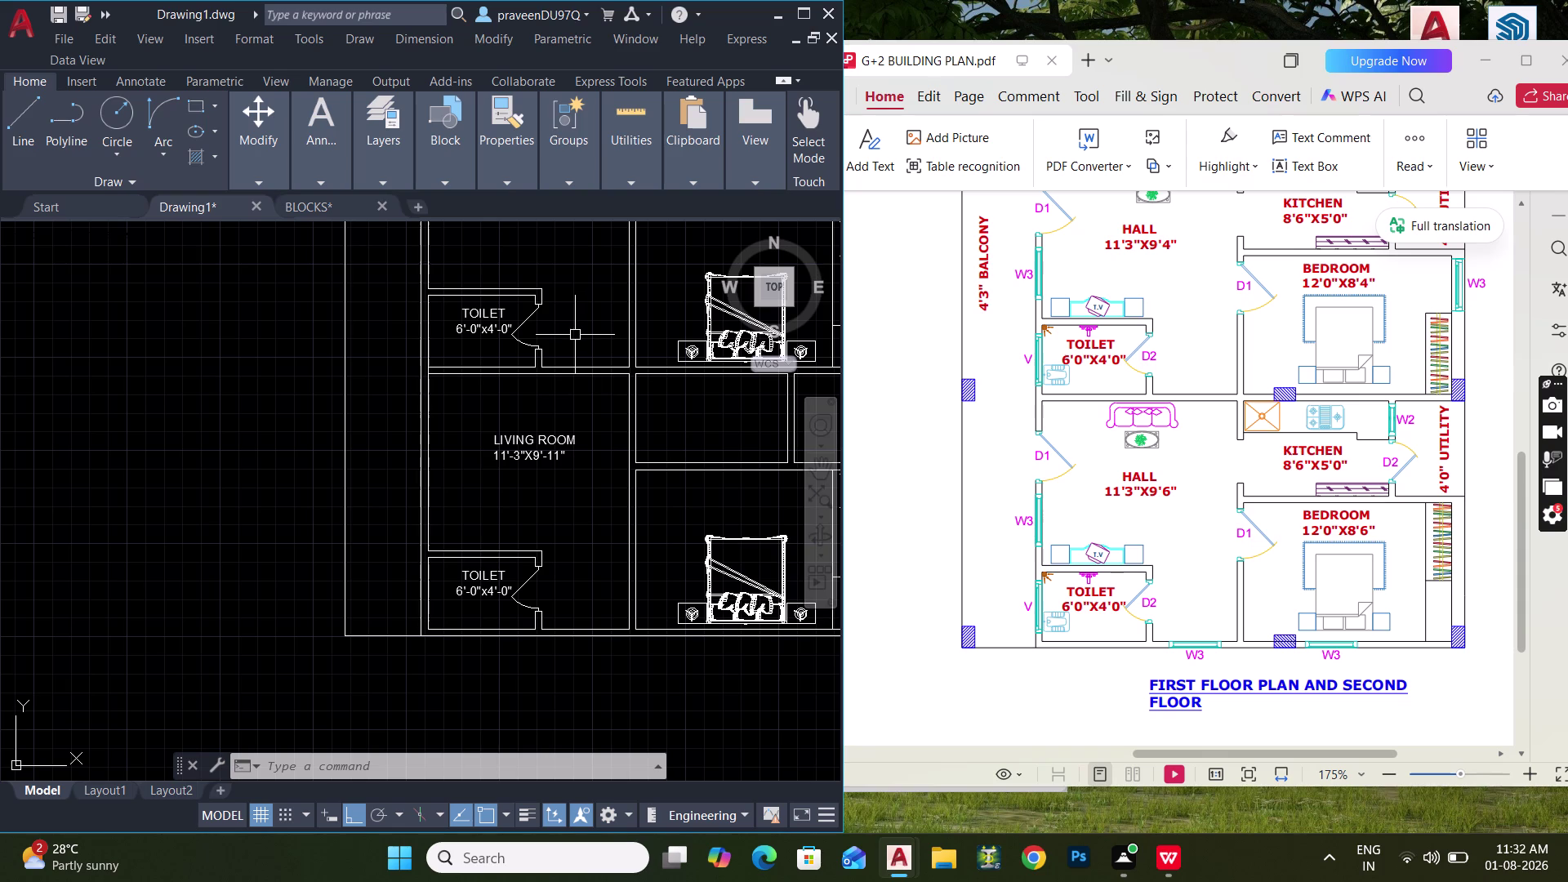
Offset the living room wall line by 6 inches.
scroll(down, 3)
middle_drag(564, 386, 459, 499)
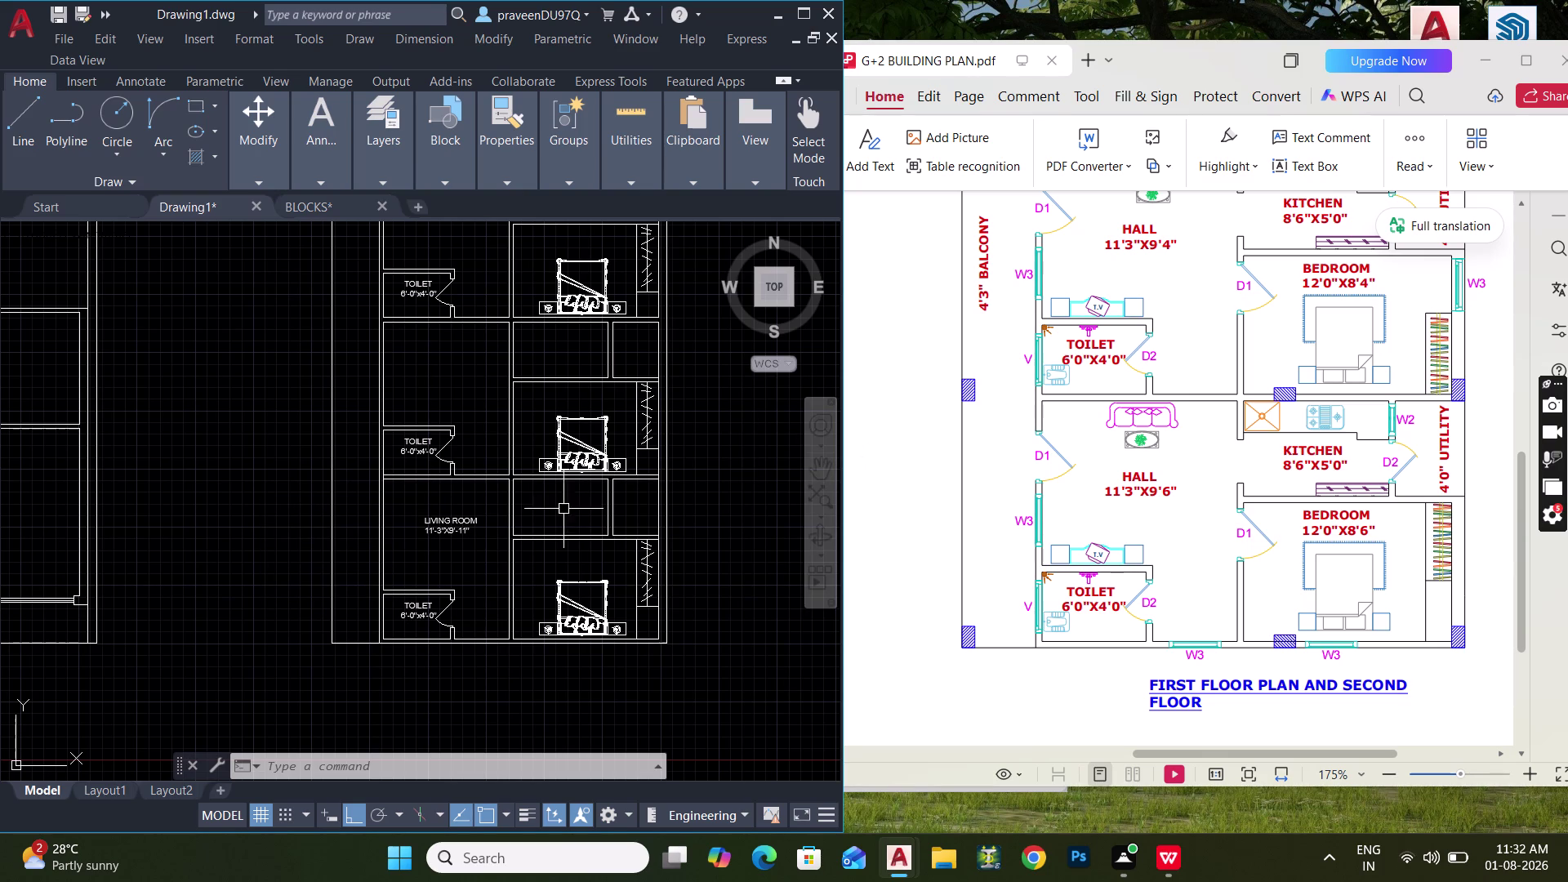
scroll(up, 3)
middle_drag(540, 563, 541, 505)
scroll(up, 3)
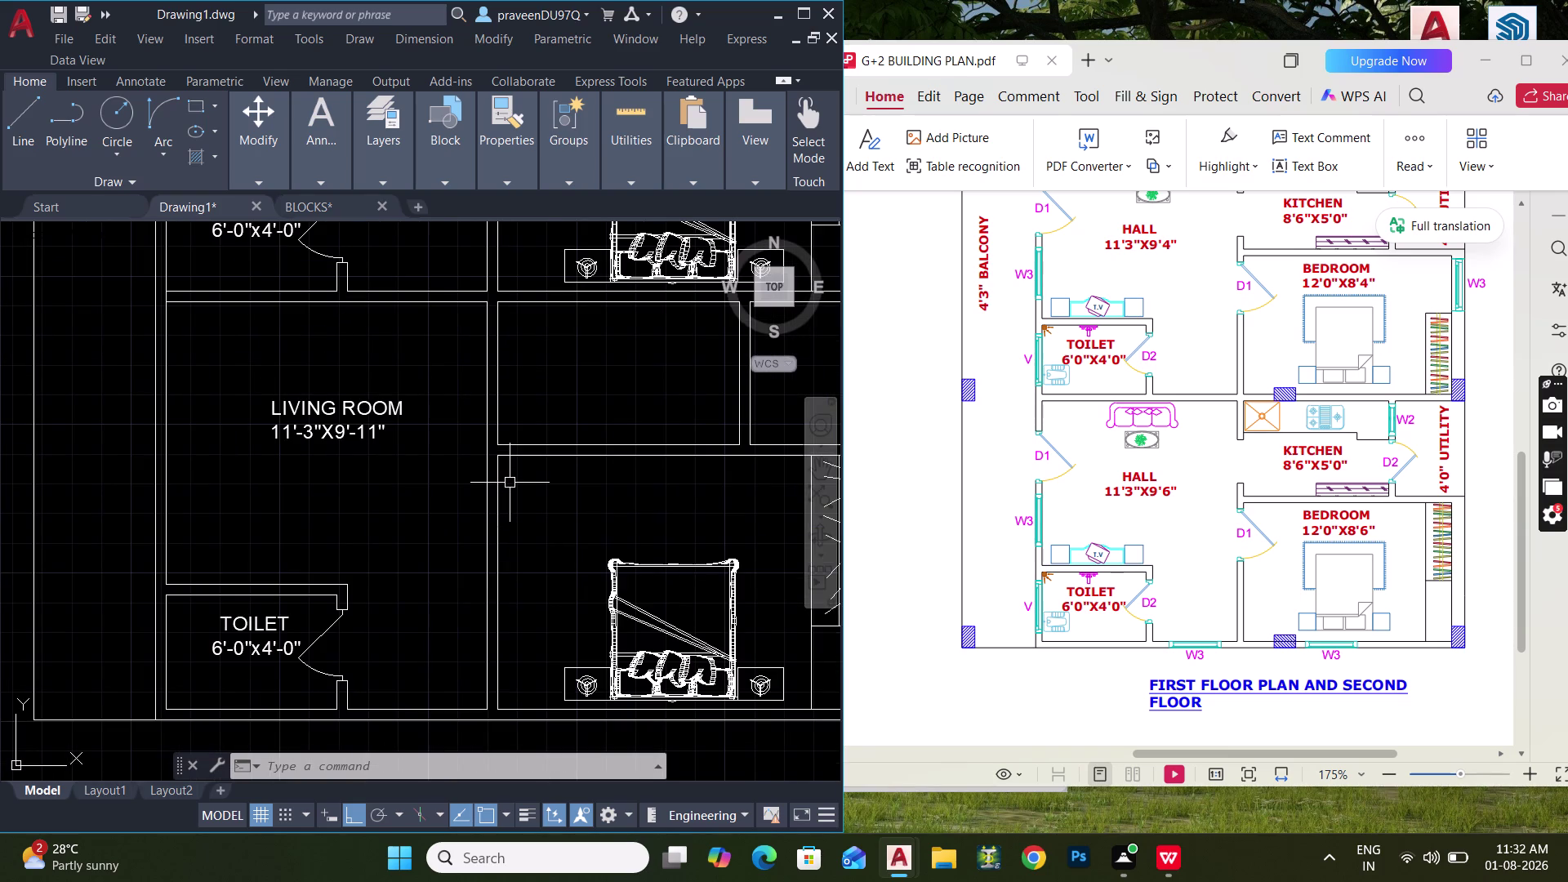
text(O)
key(space)
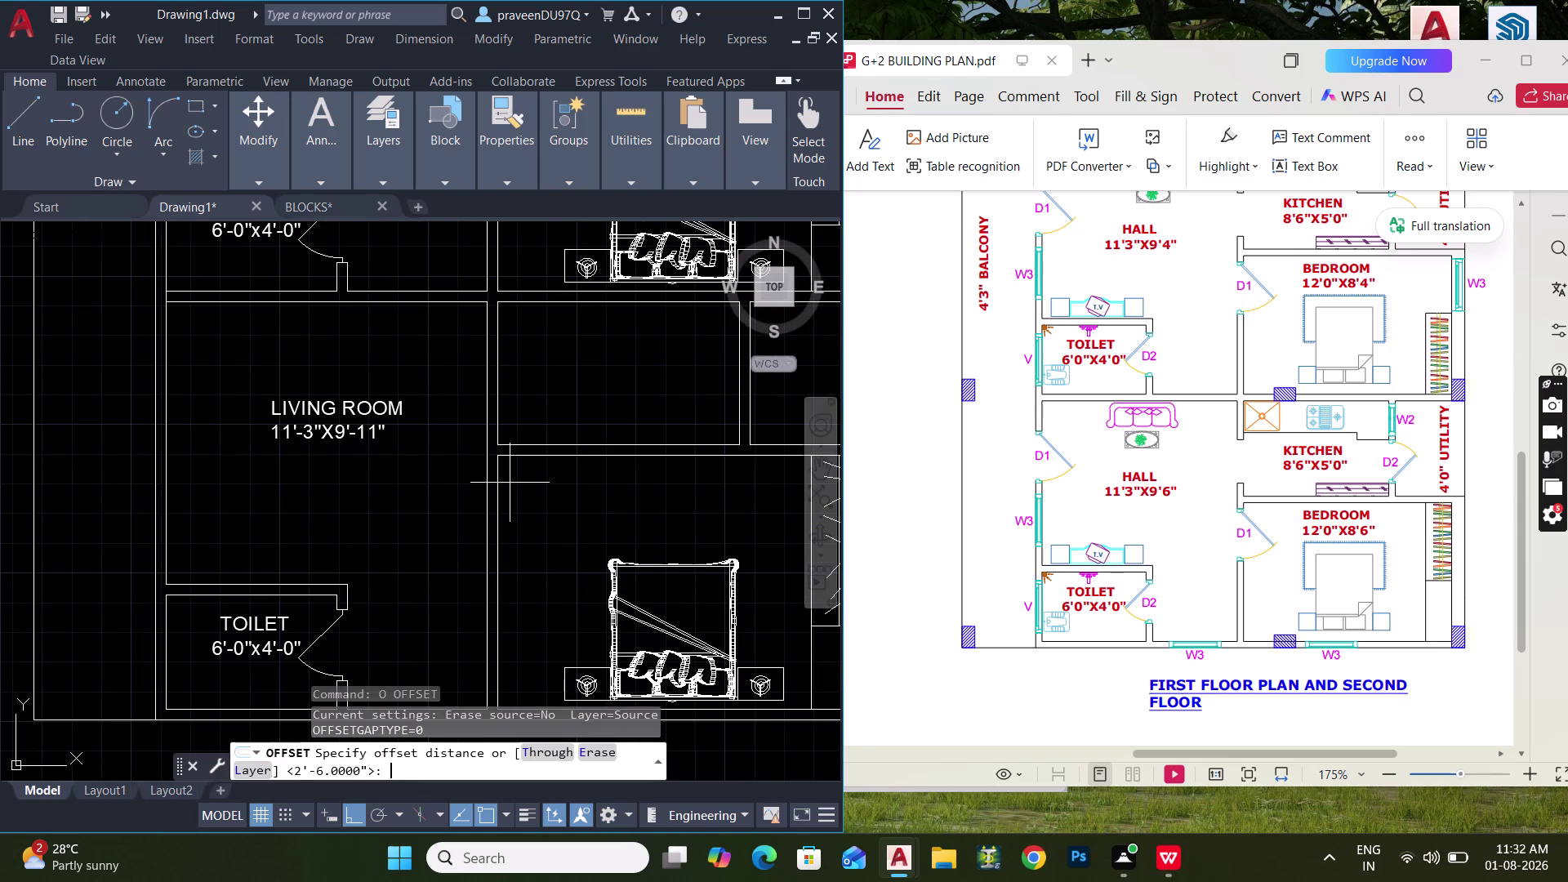
key(6)
key(shift+quotedbl)
key(Return)
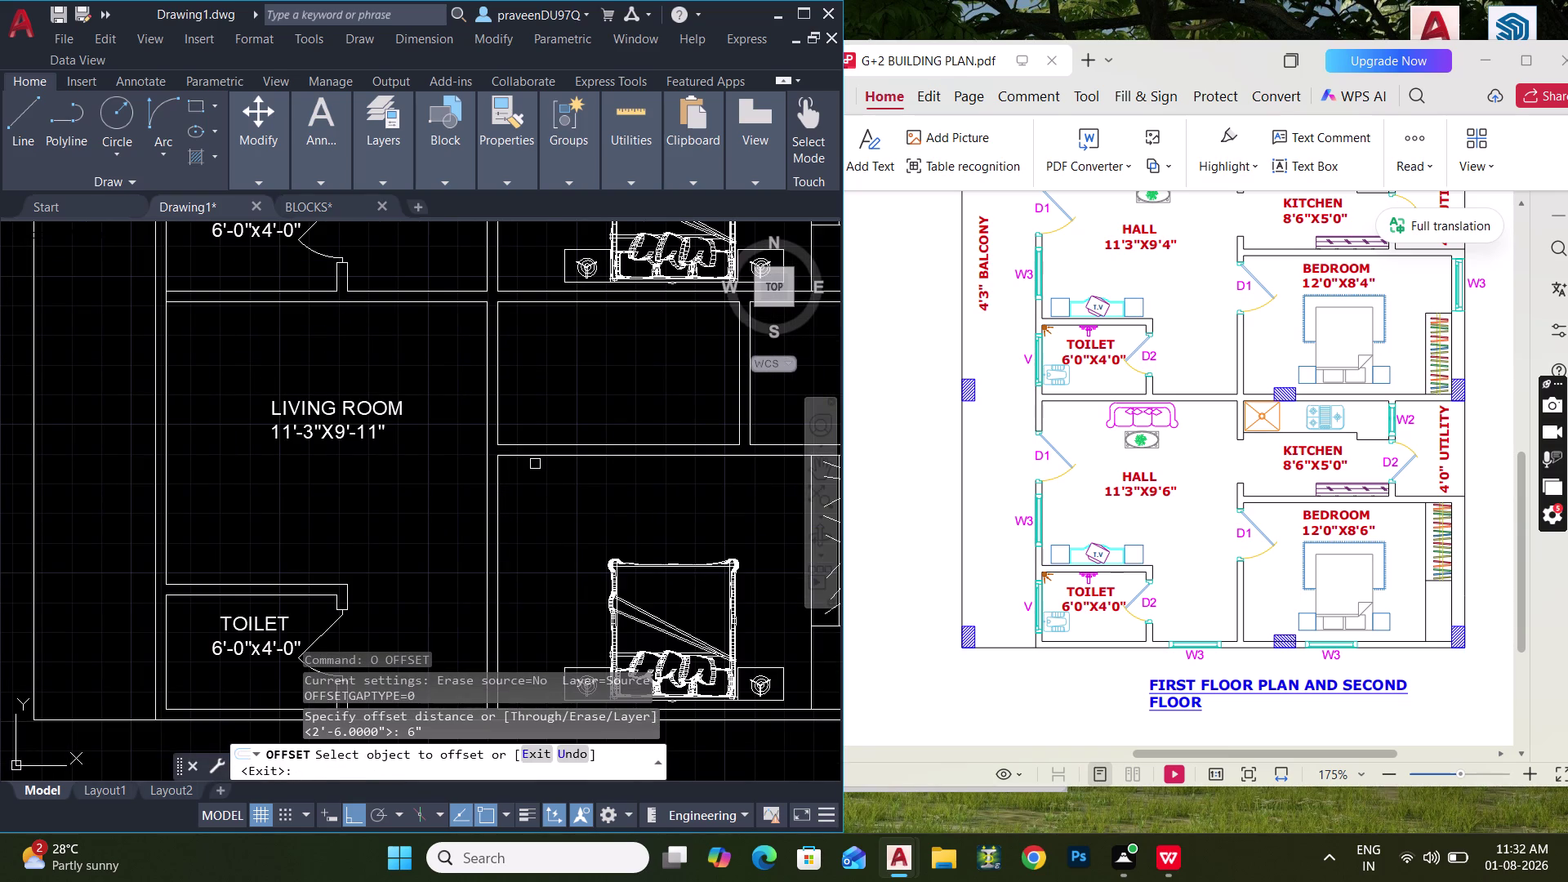
click(534, 455)
click(516, 502)
scroll(up, 3)
key(Escape)
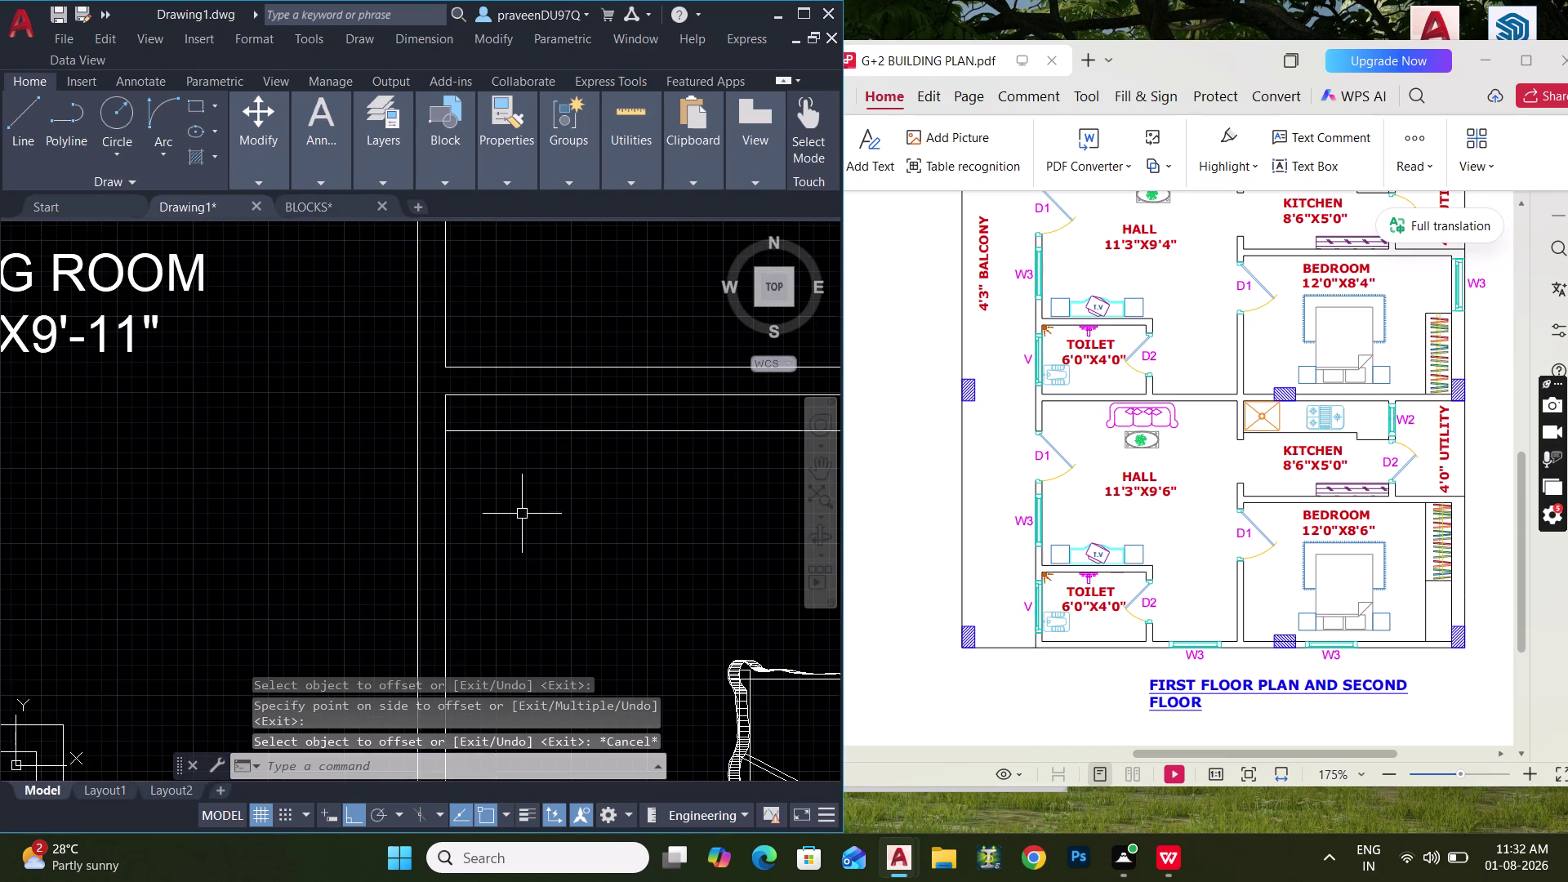
Extend the new offset line to the wall and fence-trim the crossed wall lines.
key(e)
text(X)
key(space)
click(476, 432)
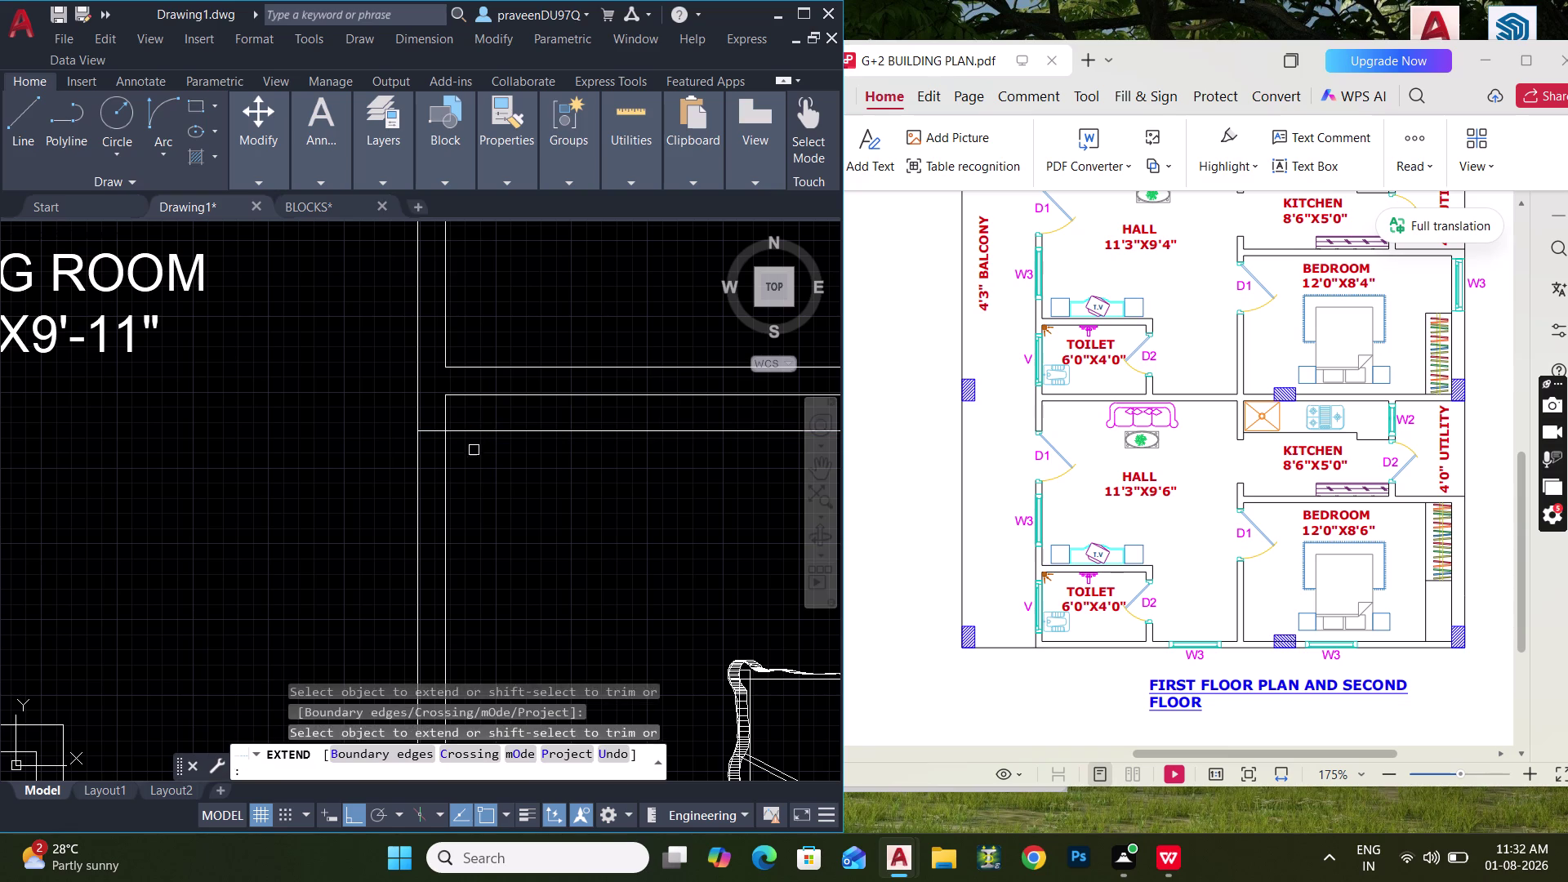
key(Escape)
key(t)
text(R)
key(space)
click(490, 415)
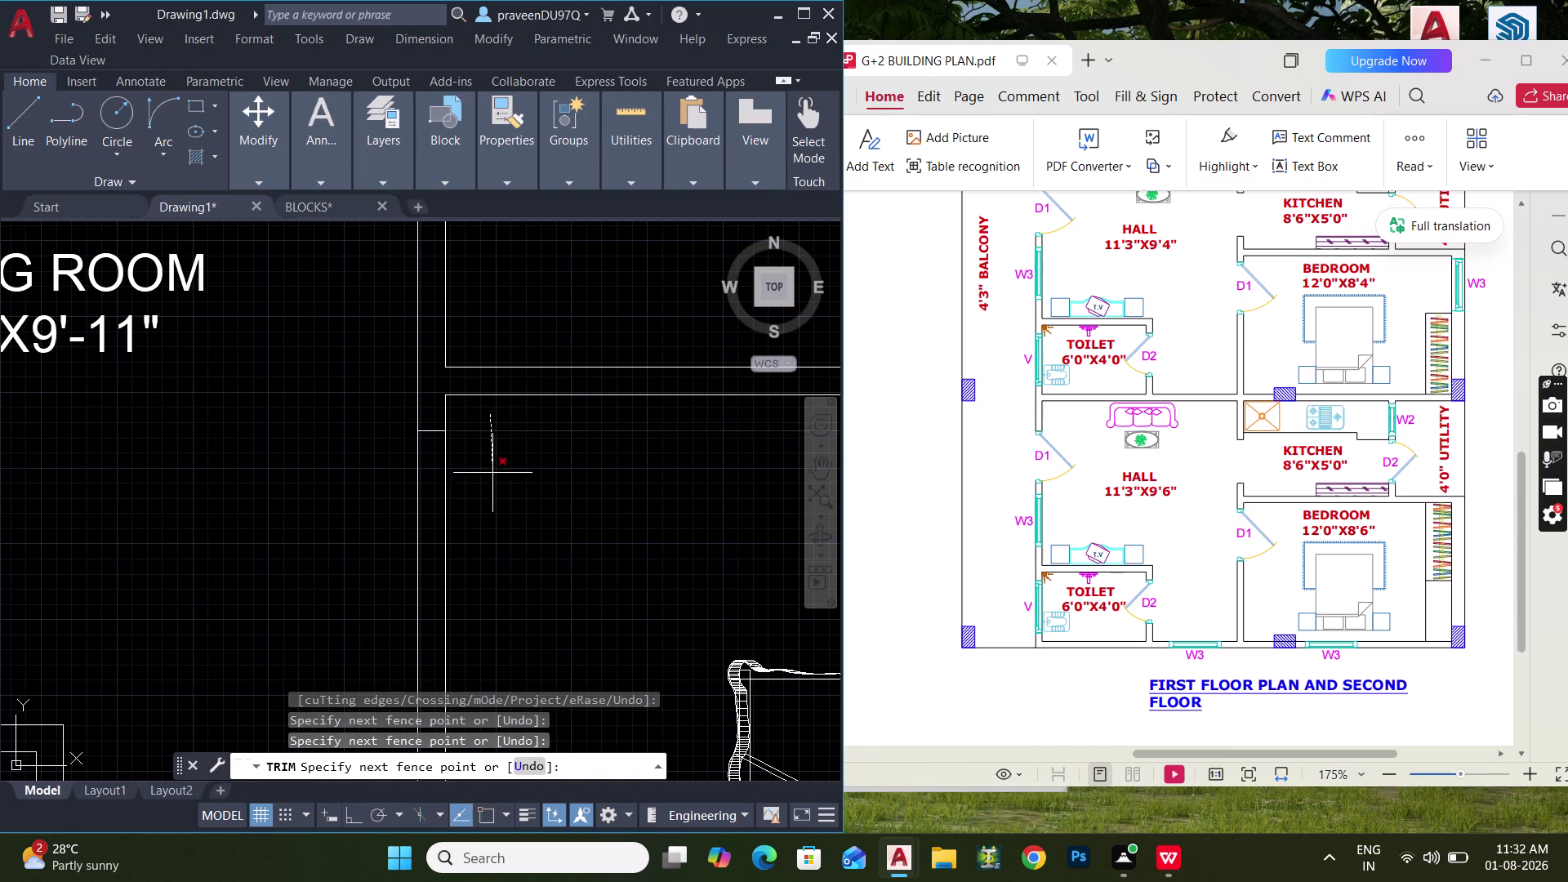
click(493, 477)
scroll(down, 3)
middle_drag(504, 496, 460, 510)
scroll(up, 3)
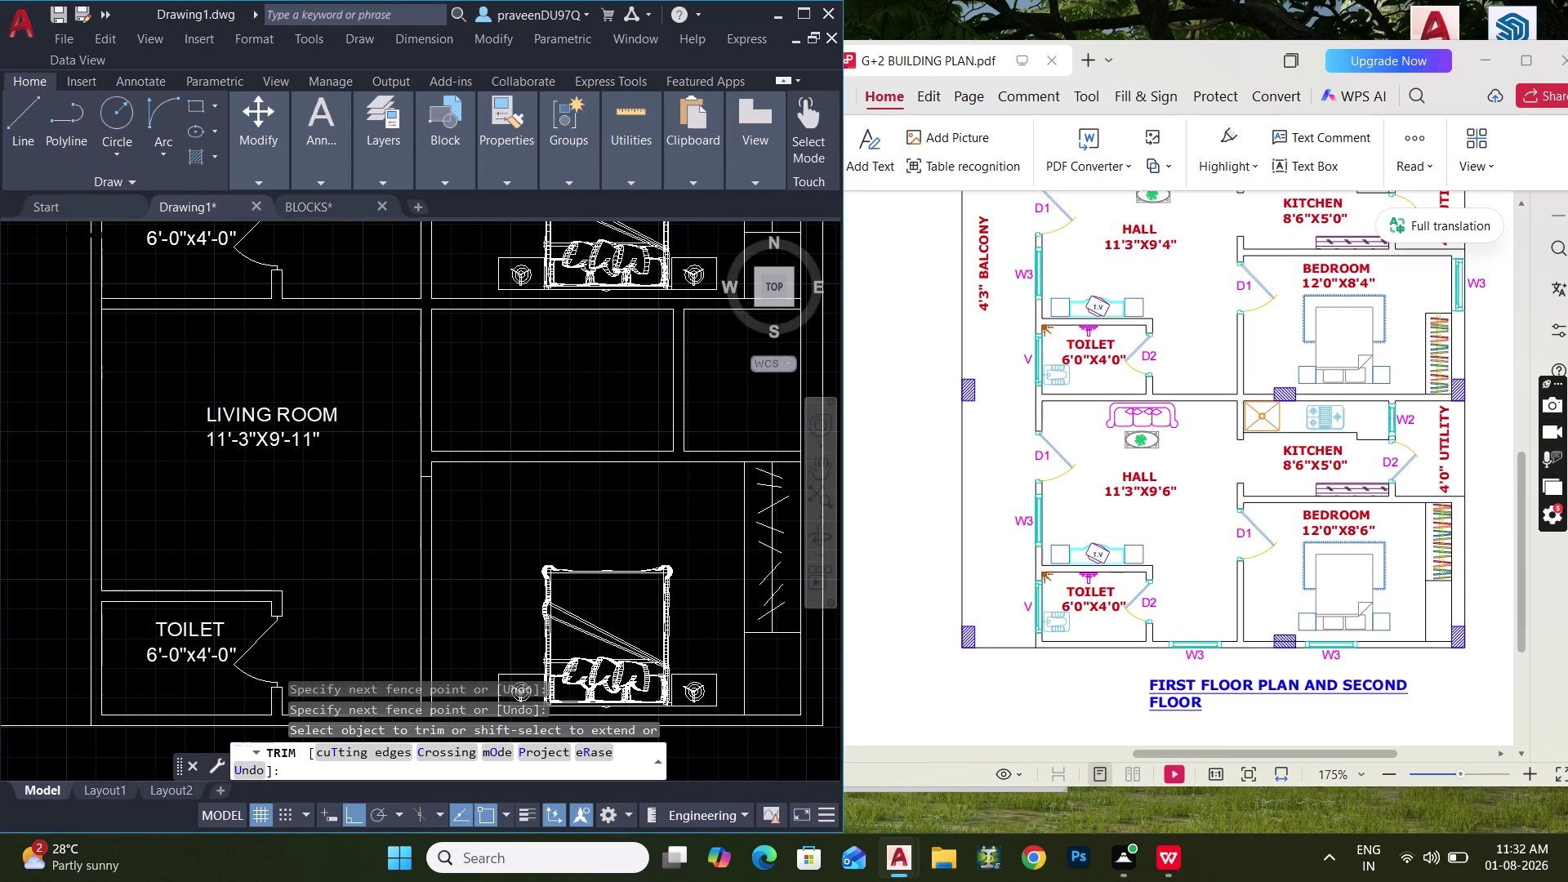
Offset another wall line by 3 inches to mark the doorway's other edge.
key(Escape)
text(O 3)
key(apostrophe)
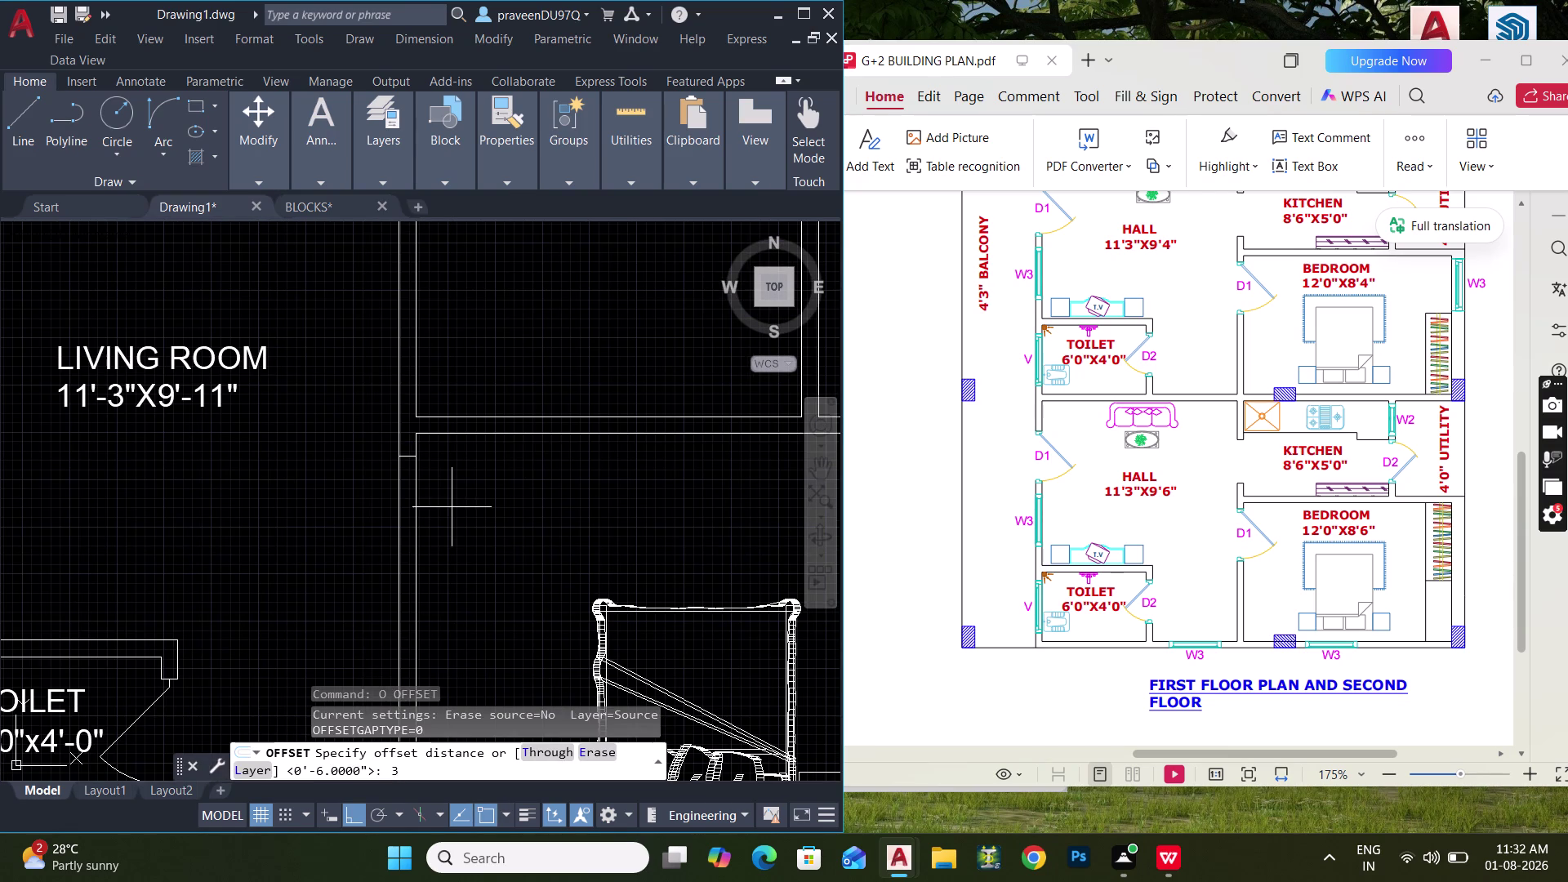
key(Return)
scroll(up, 3)
click(424, 428)
click(435, 491)
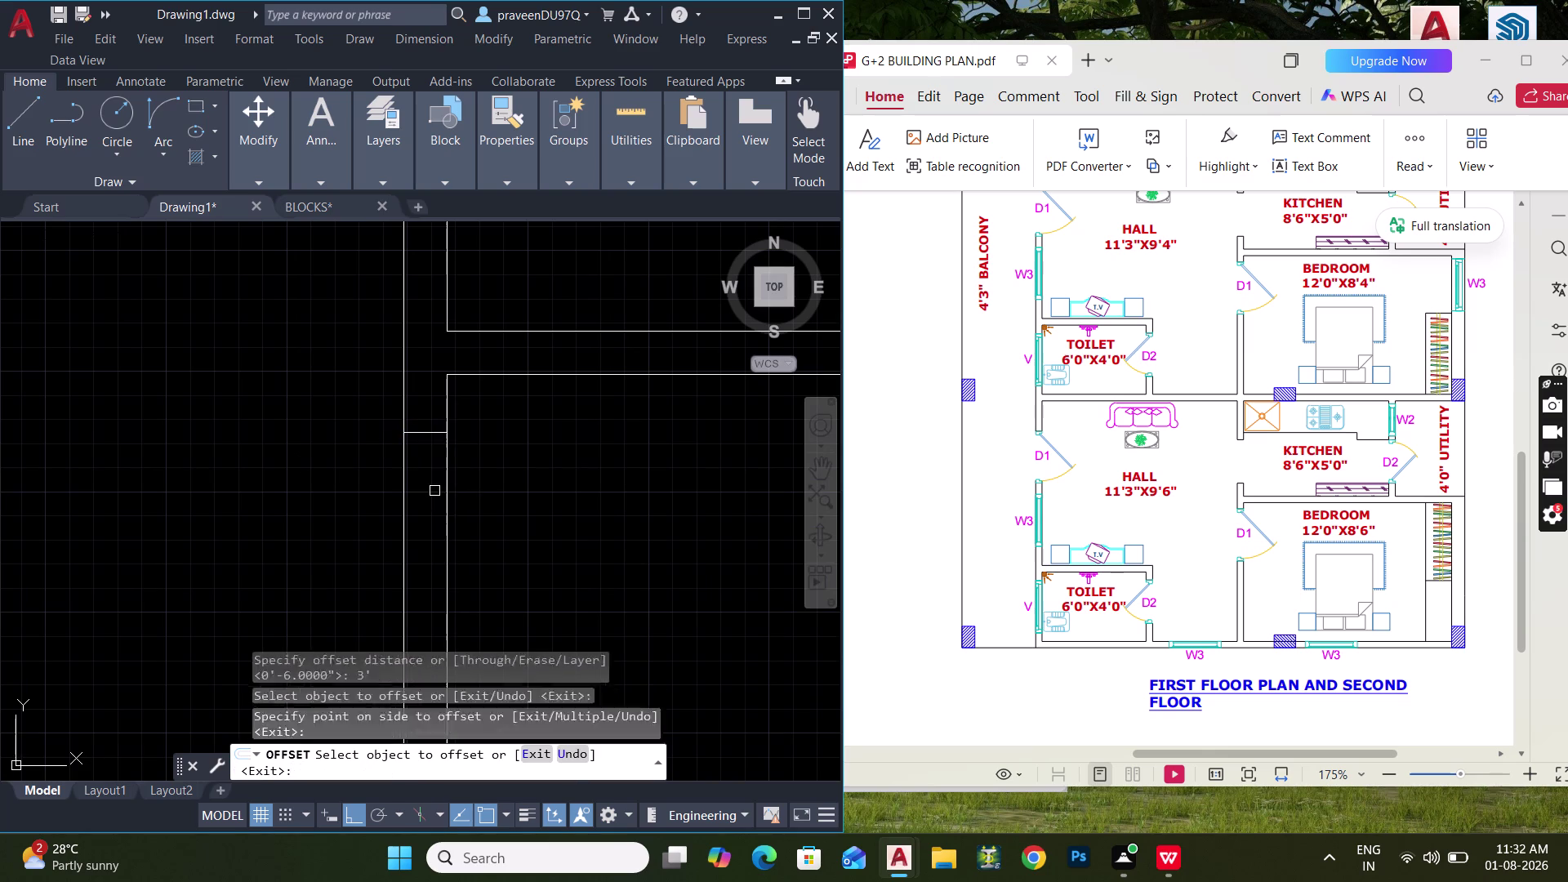
scroll(down, 3)
middle_drag(491, 488, 505, 371)
key(Escape)
Fence-trim the wall lines across the doorway gap to open it.
key(t)
key(r)
key(space)
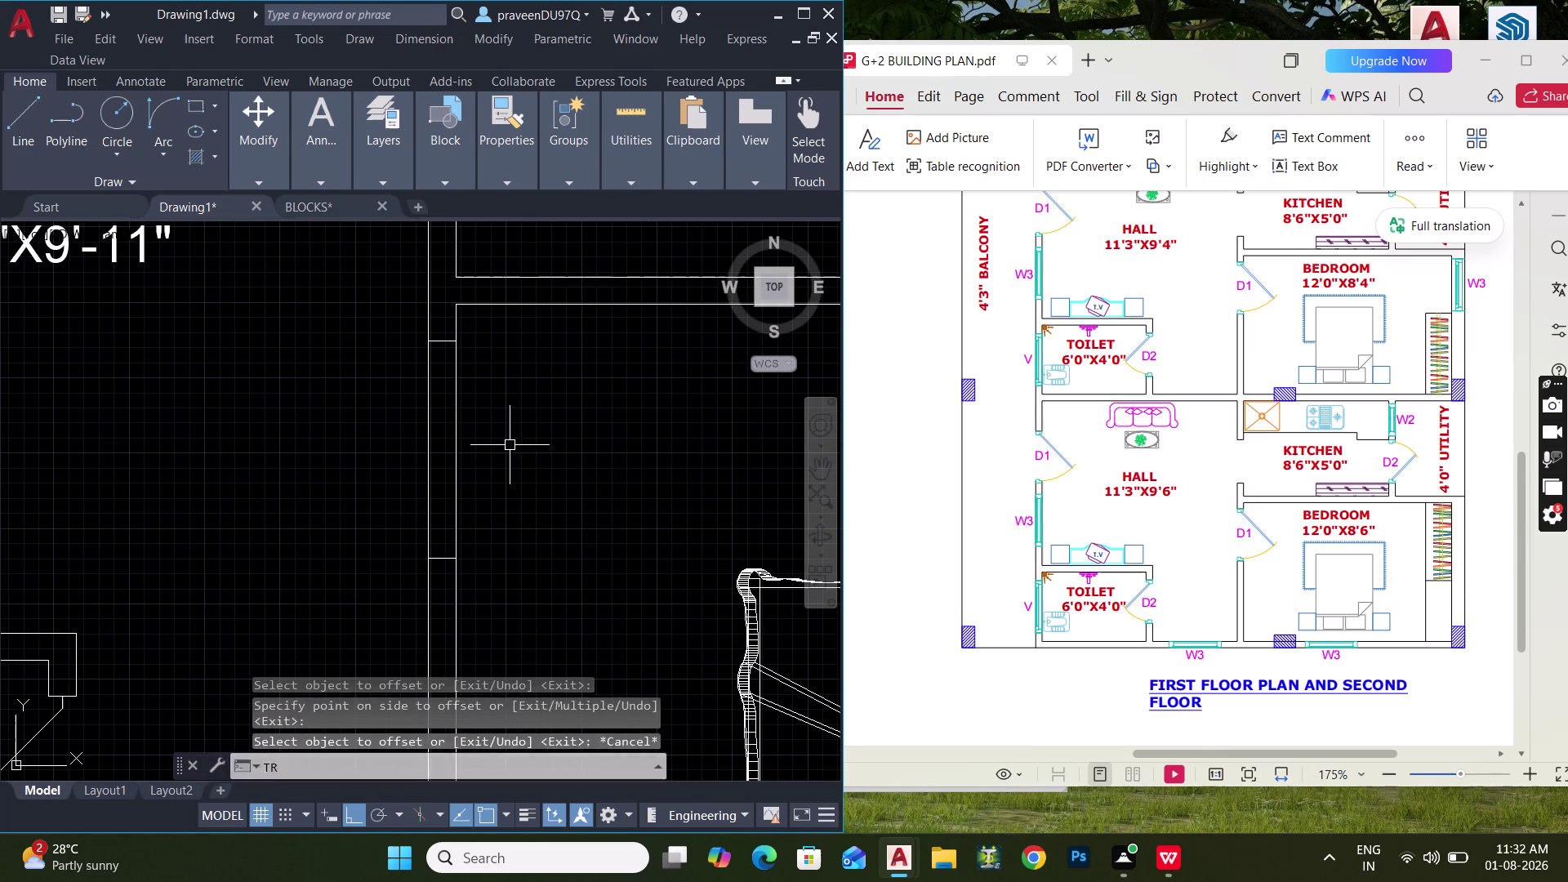
drag(522, 442, 306, 448)
scroll(down, 3)
middle_drag(359, 452, 366, 505)
key(Escape)
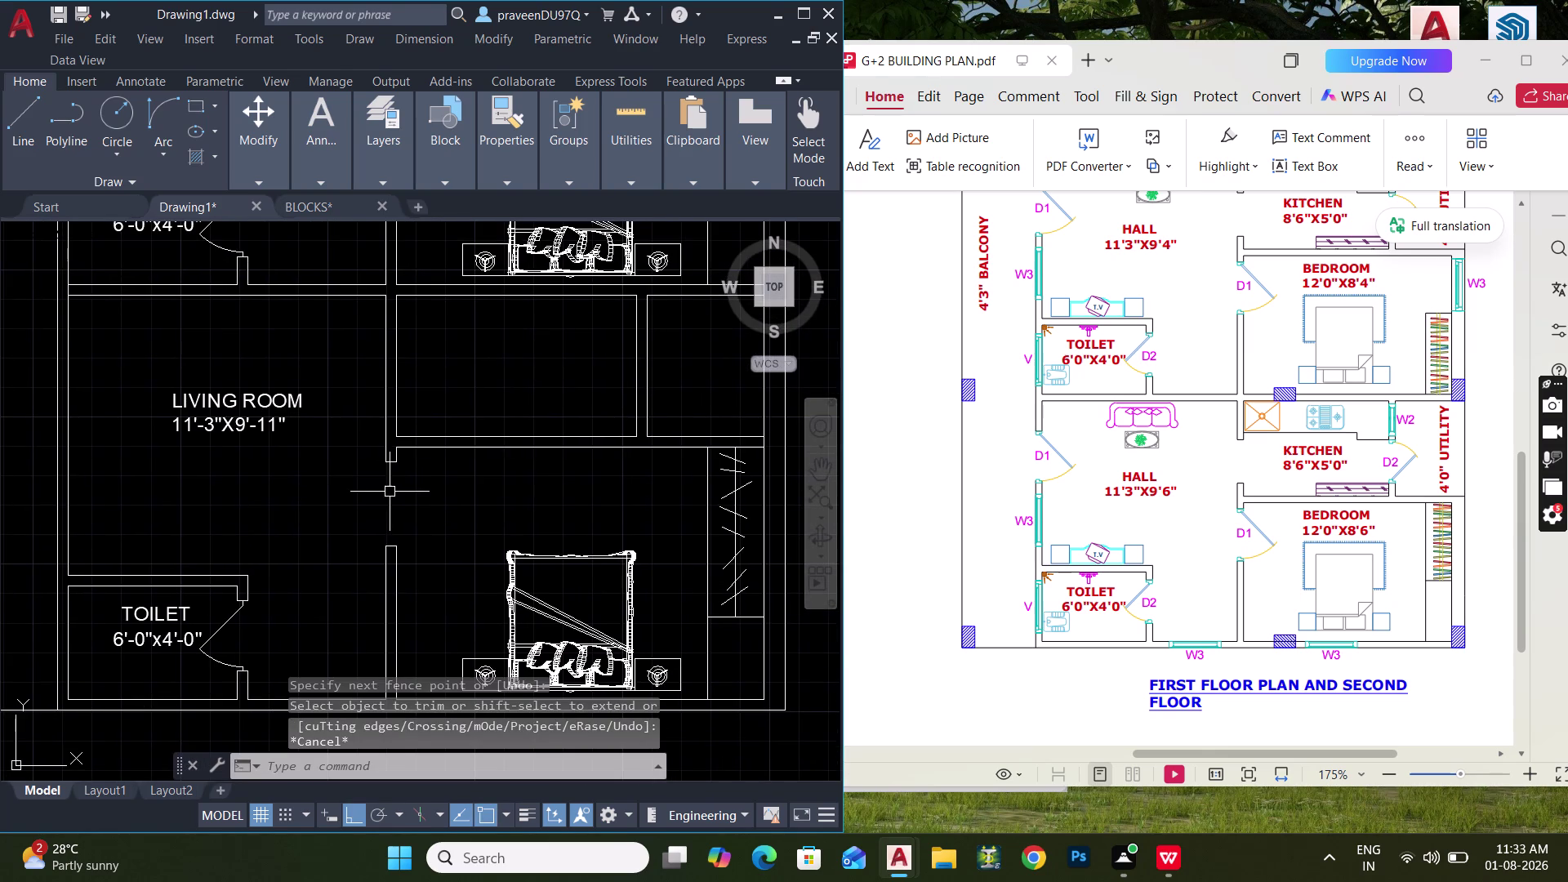
middle_drag(406, 495, 404, 447)
scroll(up, 3)
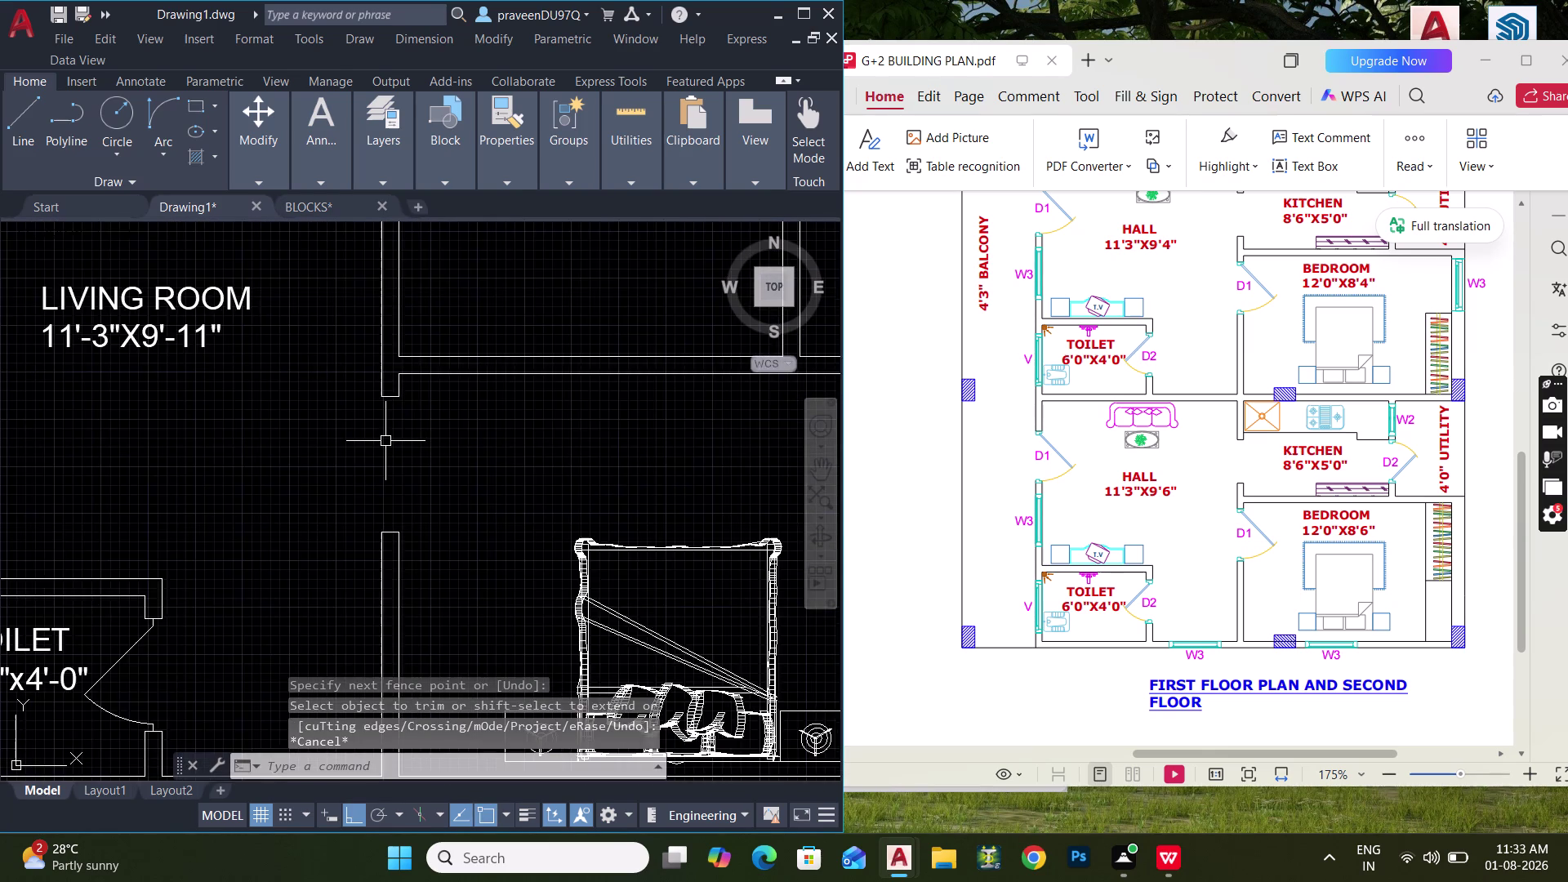
scroll(up, 3)
key(space)
key(Escape)
Draw two 2-inch jamb lines at the upper and lower wall ends.
text(L)
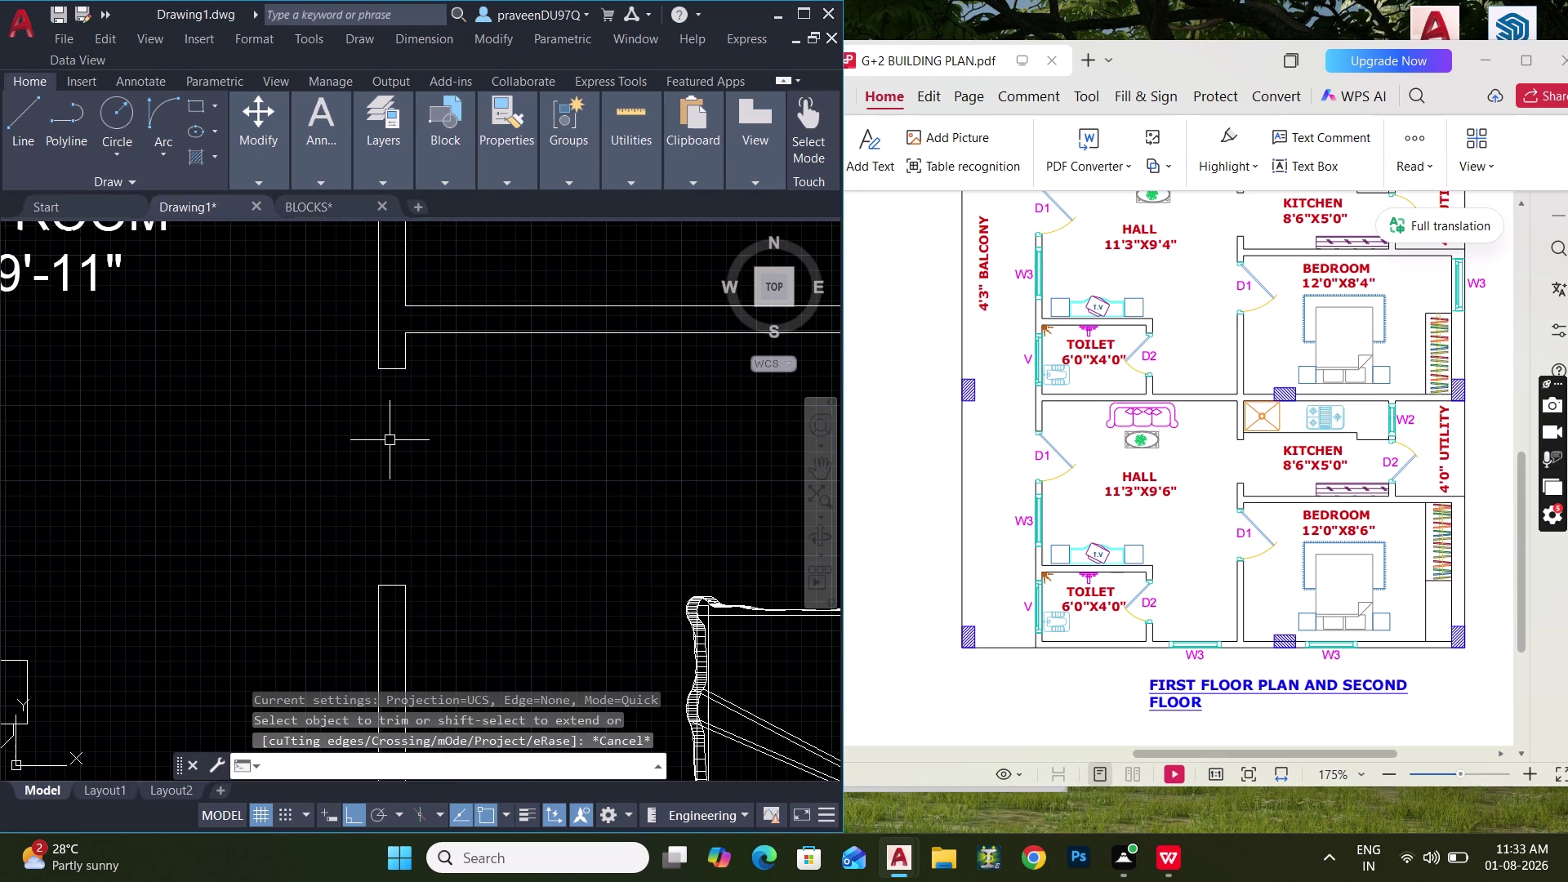
key(space)
click(391, 371)
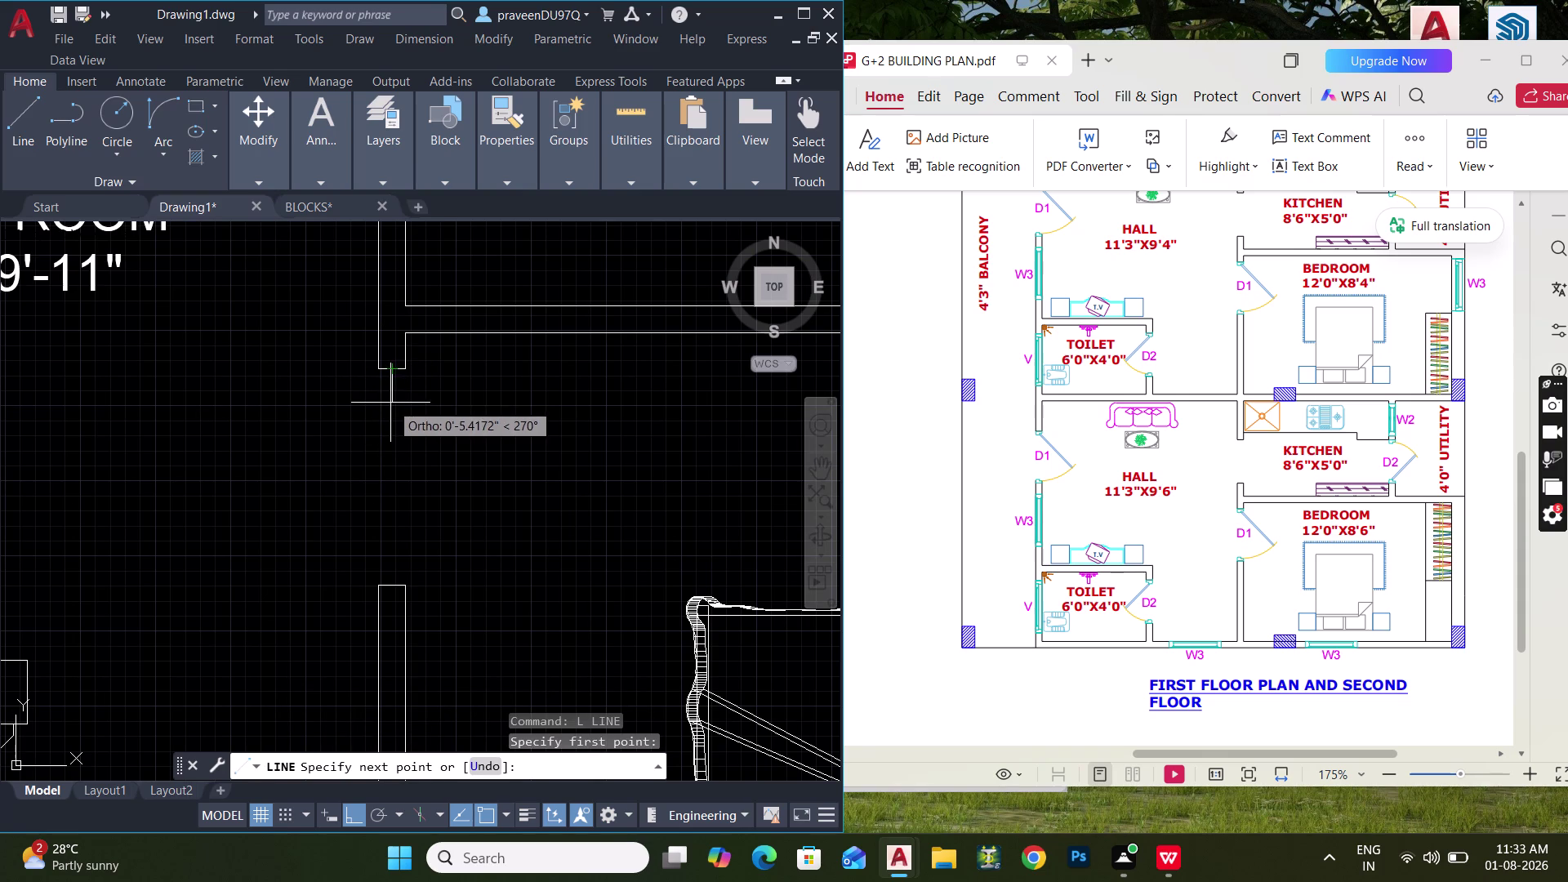
text(2")
key(Return)
key(space)
key(space)
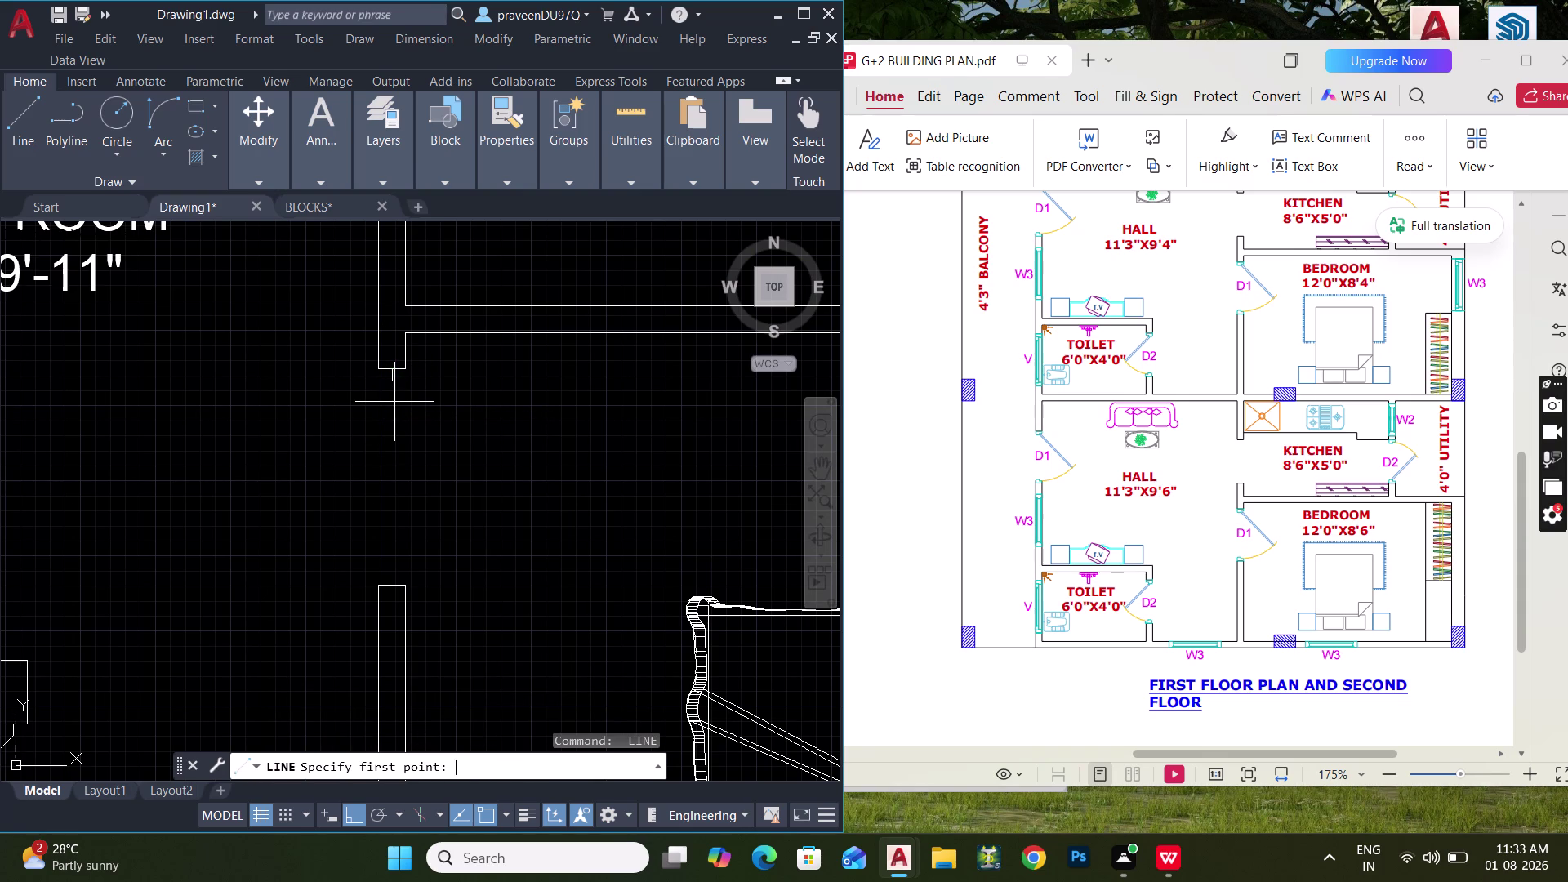
click(394, 588)
text(2")
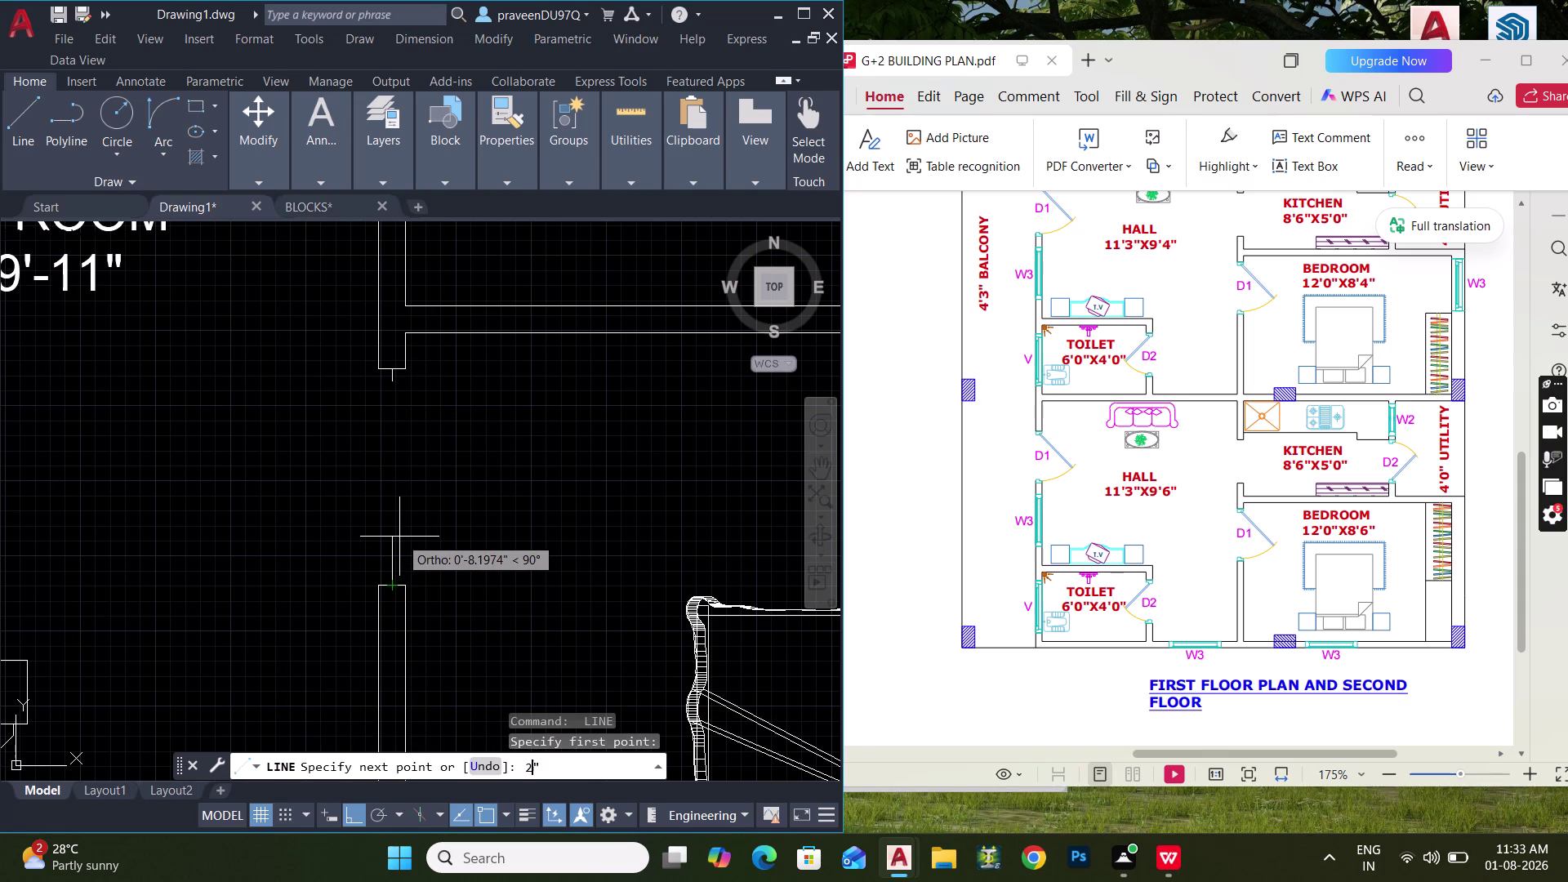
key(Return)
key(Escape)
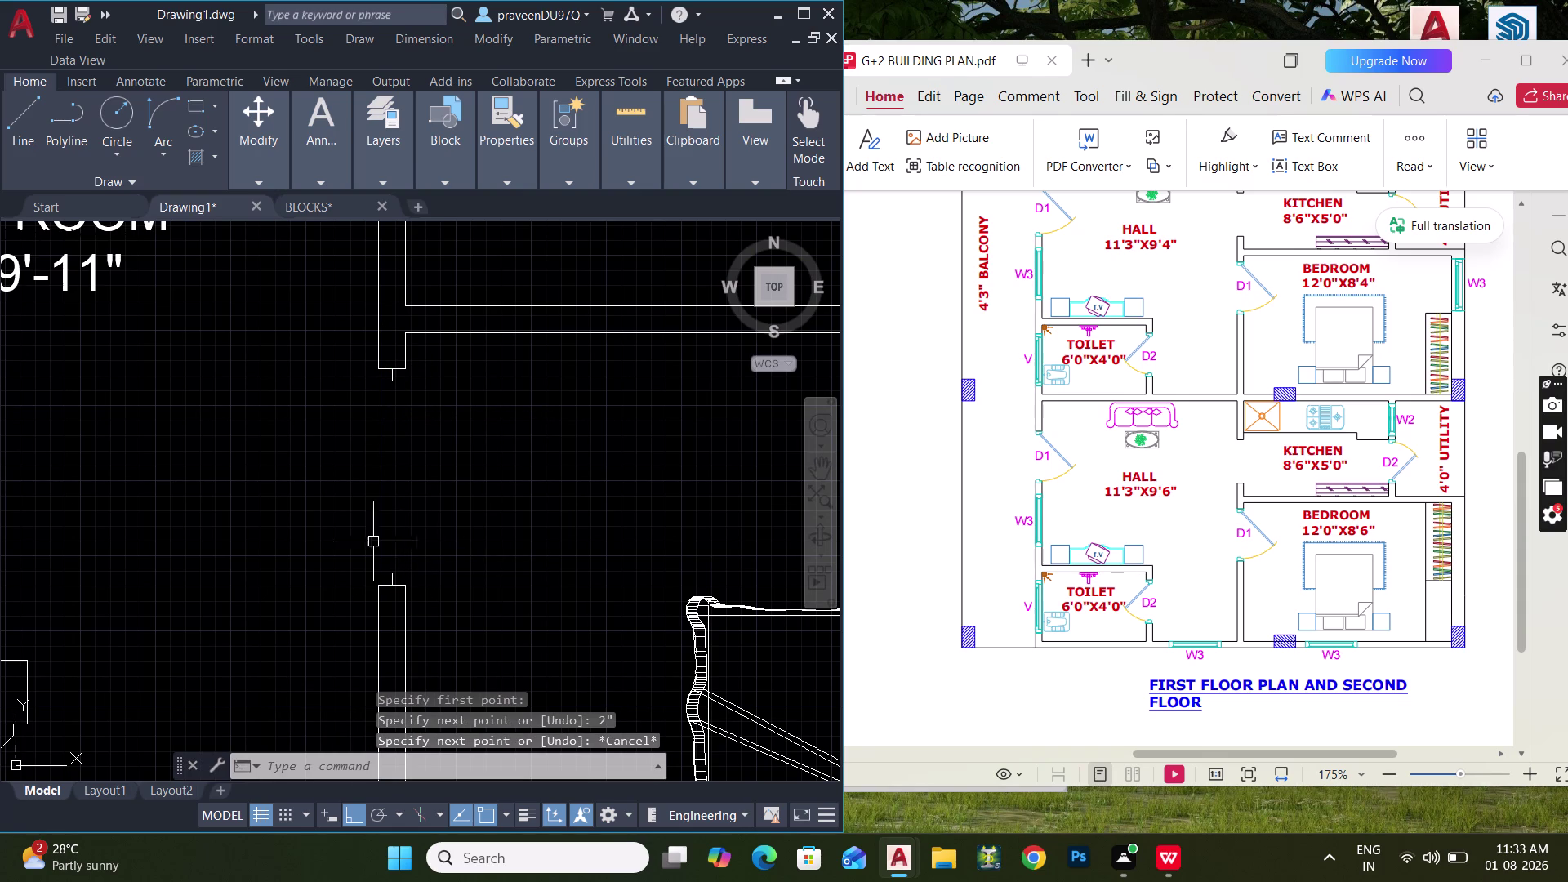
Draw a 2'8" door leaf line from the wall corner and start its swing arc.
middle_drag(349, 525, 307, 510)
text(L)
key(space)
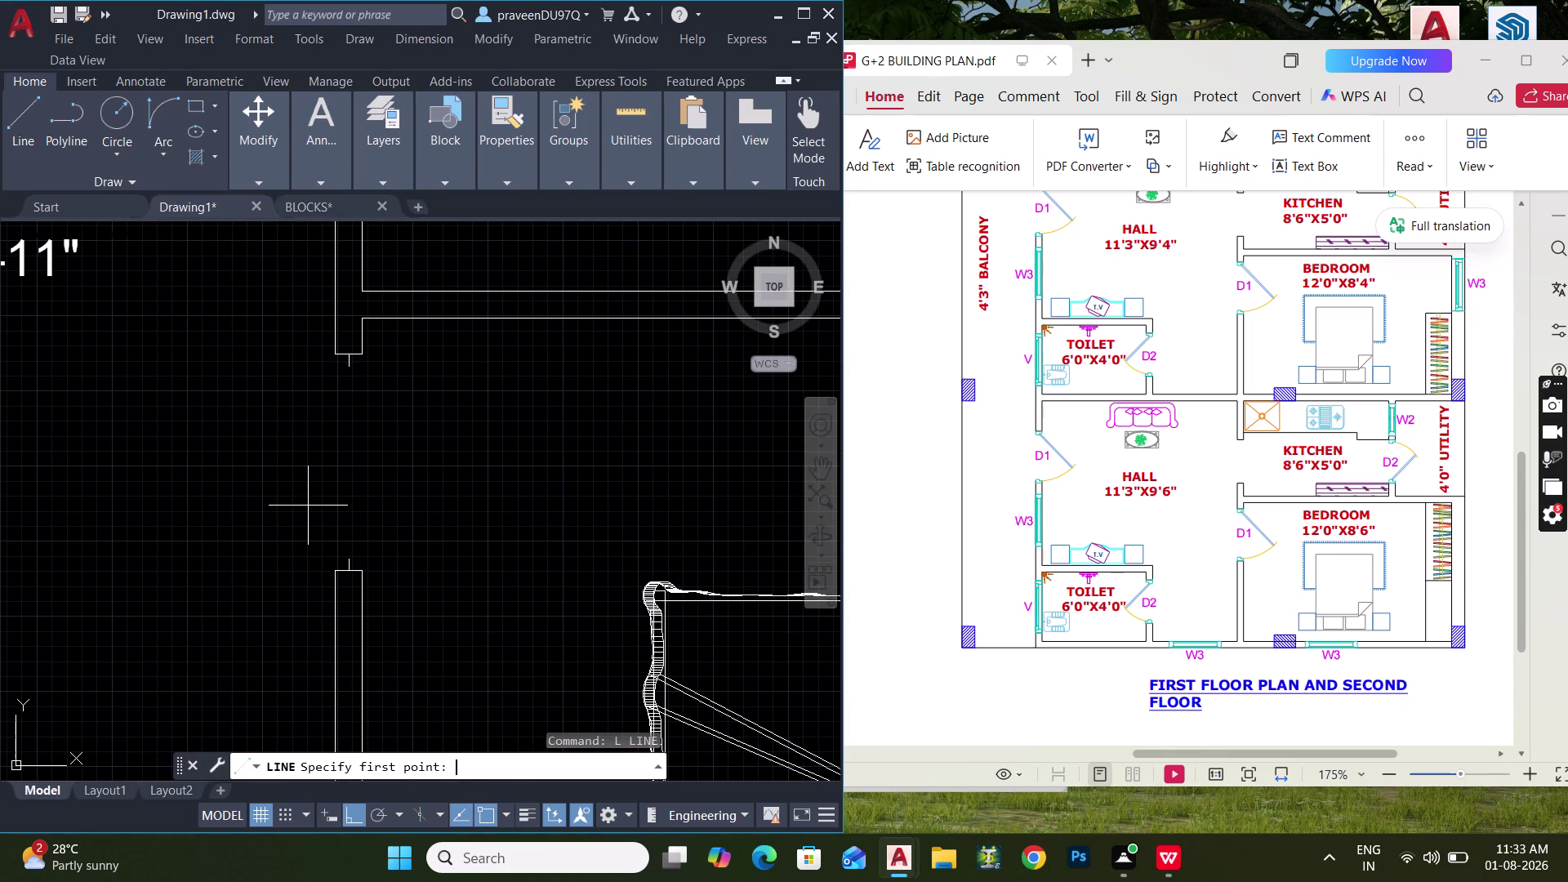
scroll(up, 3)
click(339, 363)
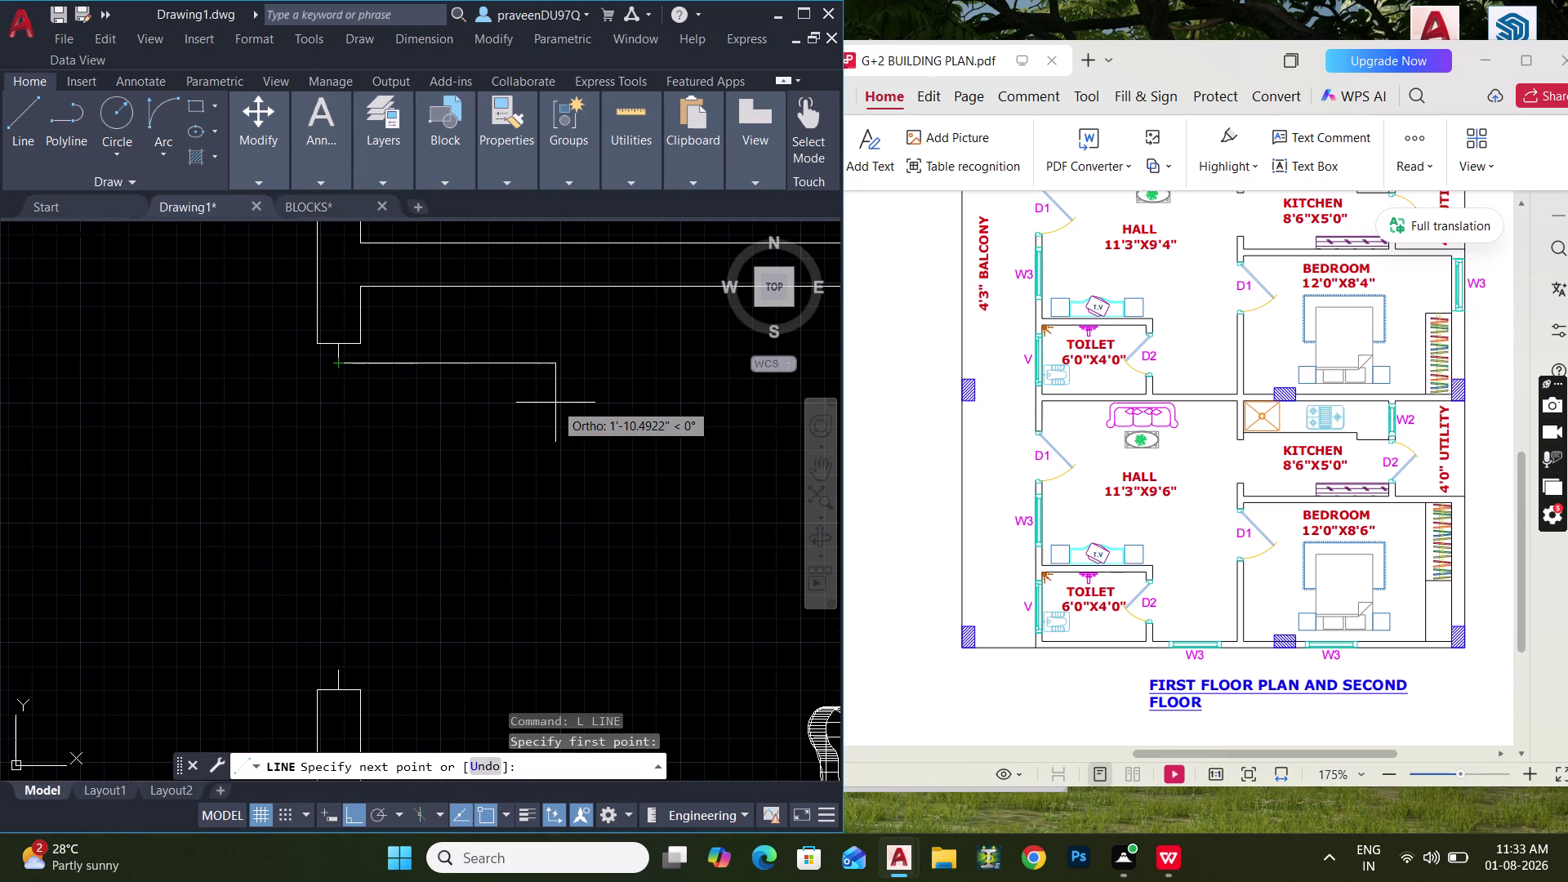
text(2')
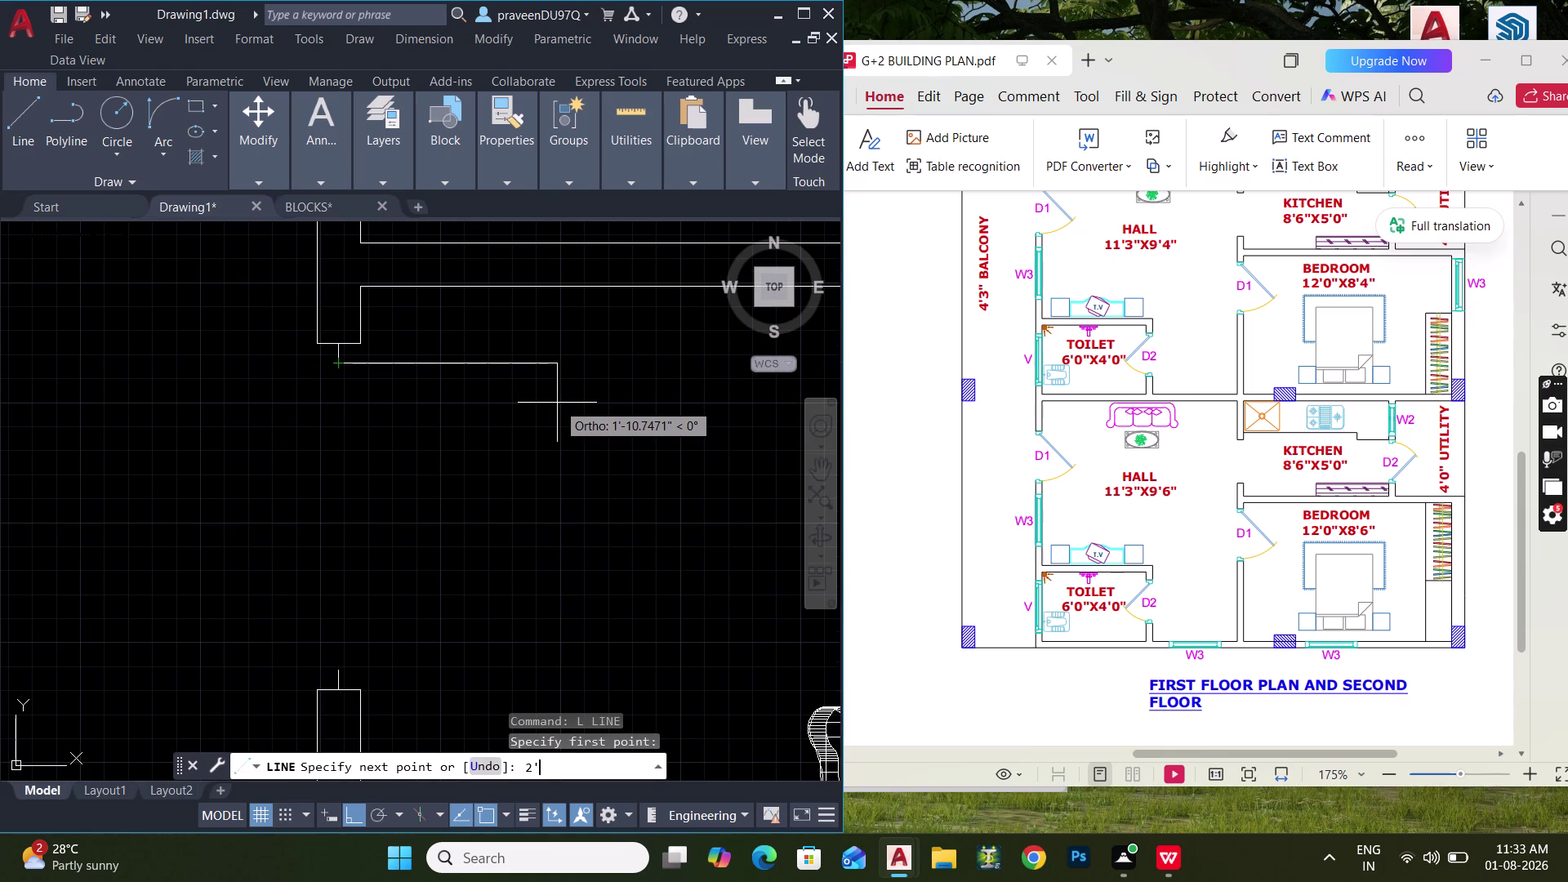
text(8")
key(Return)
key(Escape)
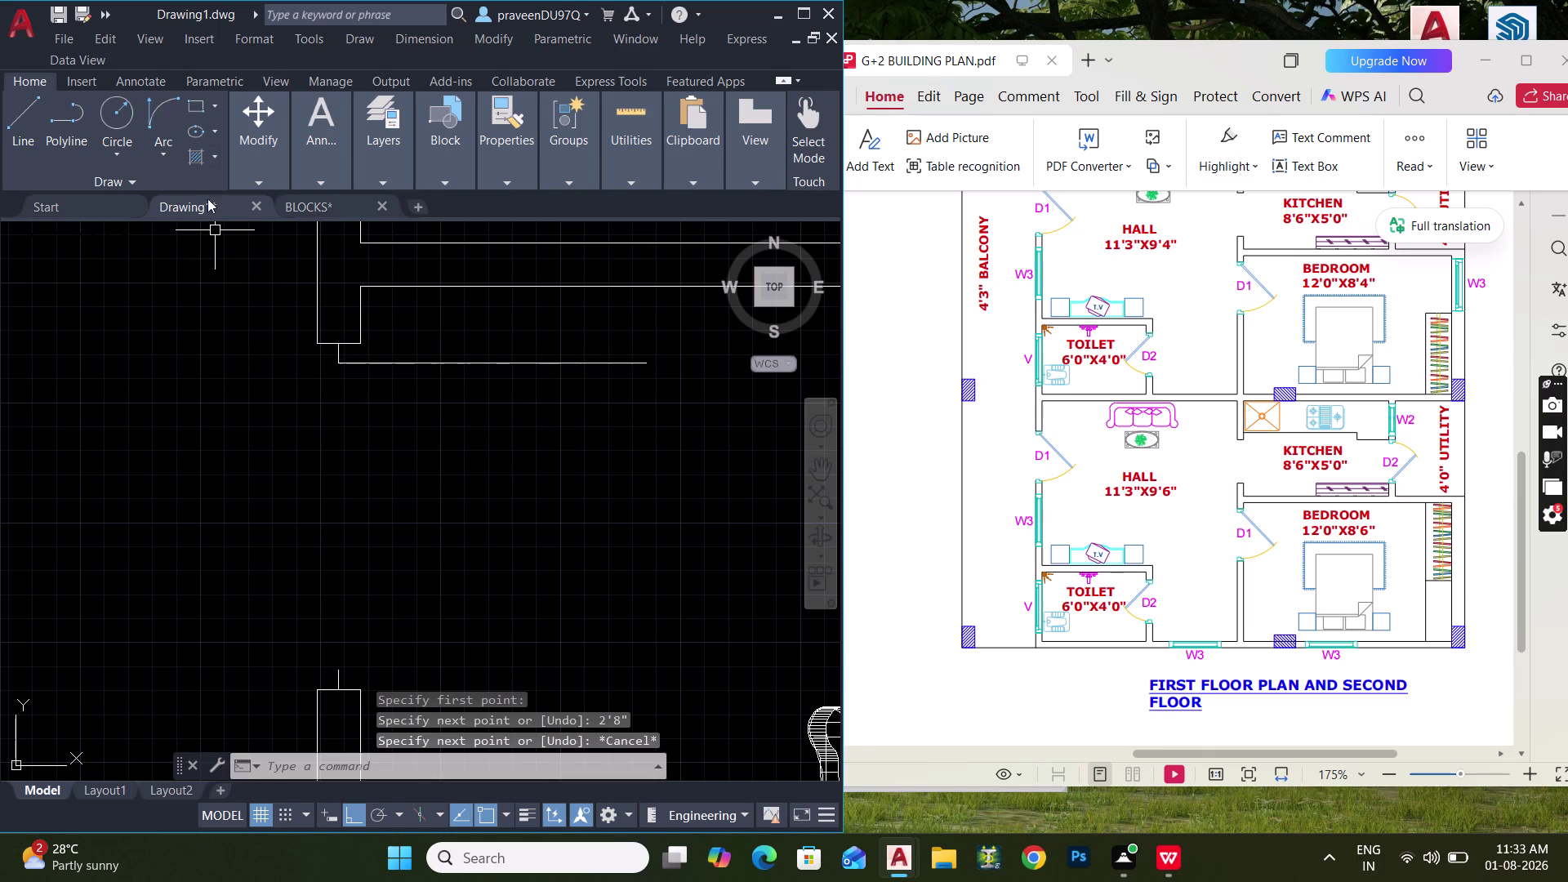
click(165, 112)
click(647, 366)
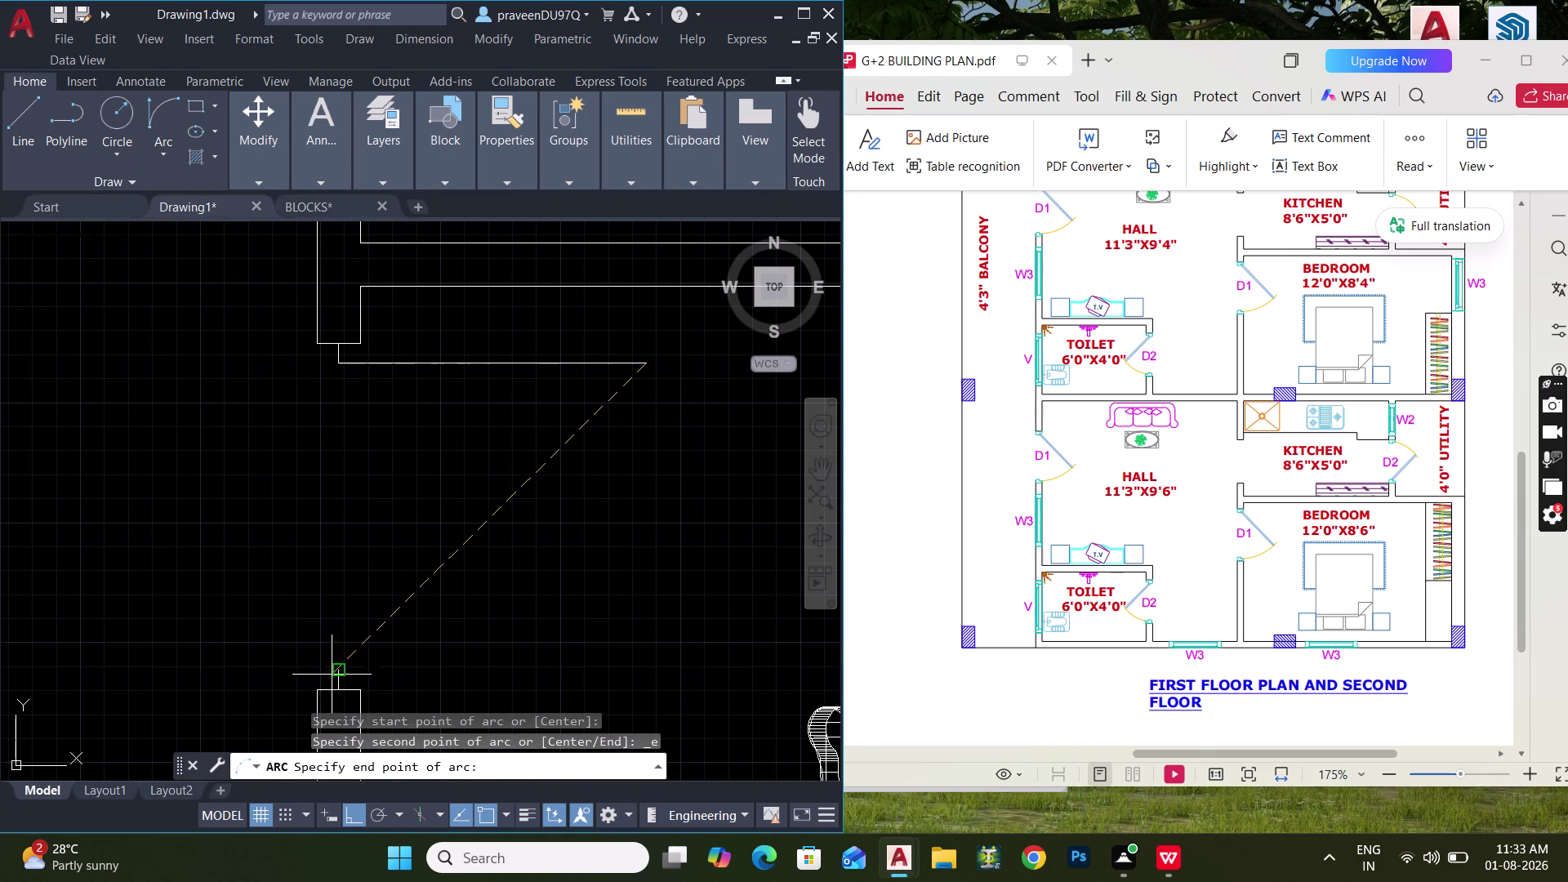
Complete the door swing arc with its end point and direction.
click(334, 673)
click(436, 618)
middle_drag(503, 481, 464, 395)
key(Escape)
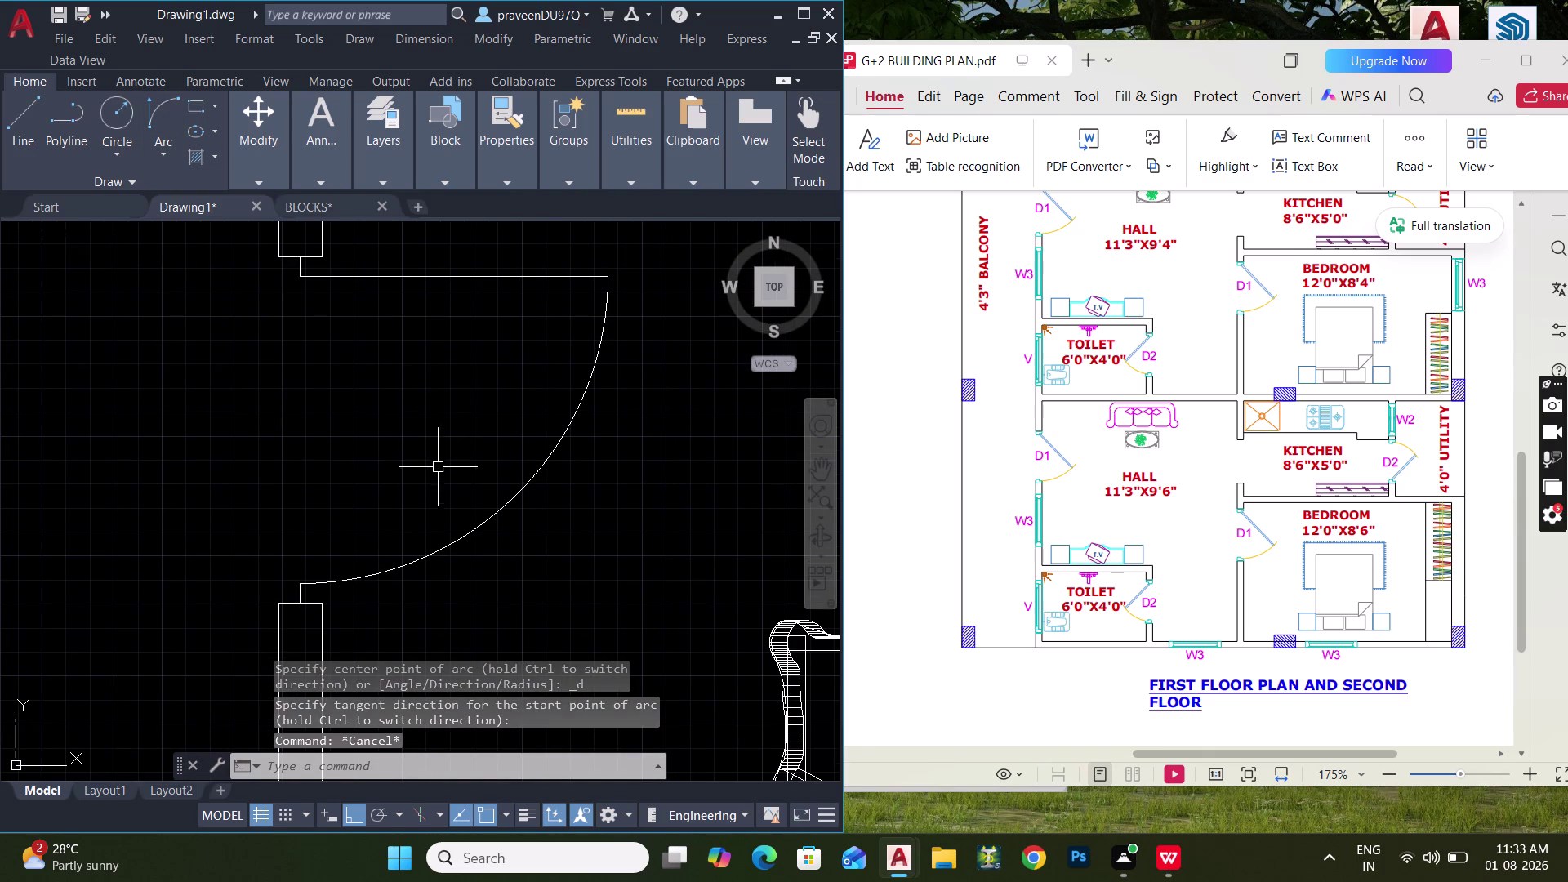
Rotate the door leaf line 45 degrees about the hinge.
text(RO)
key(space)
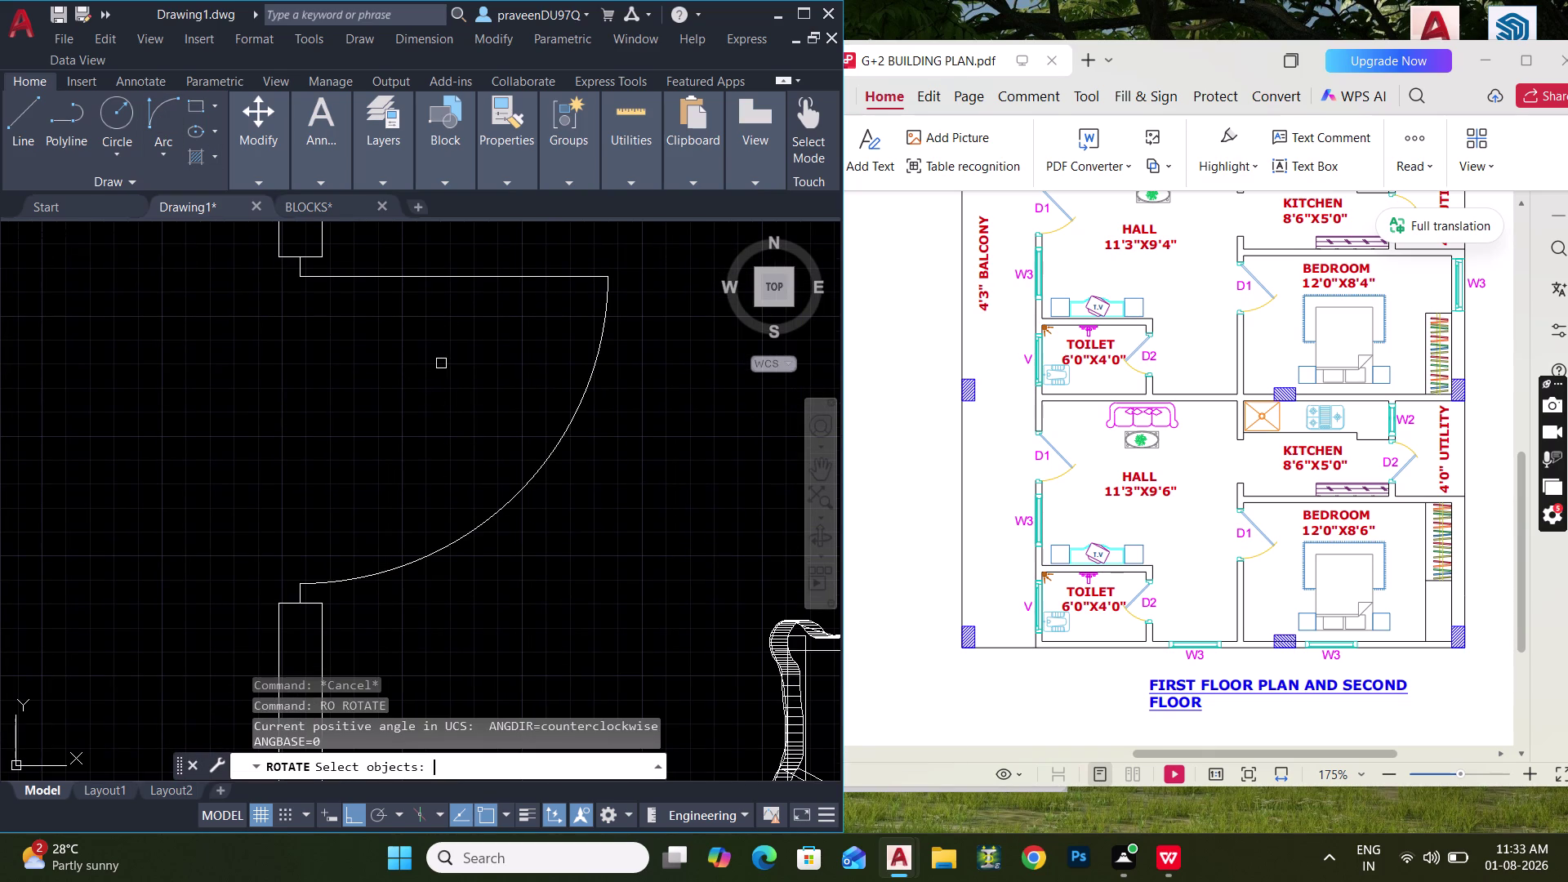
drag(520, 328, 498, 298)
click(459, 245)
key(space)
click(303, 284)
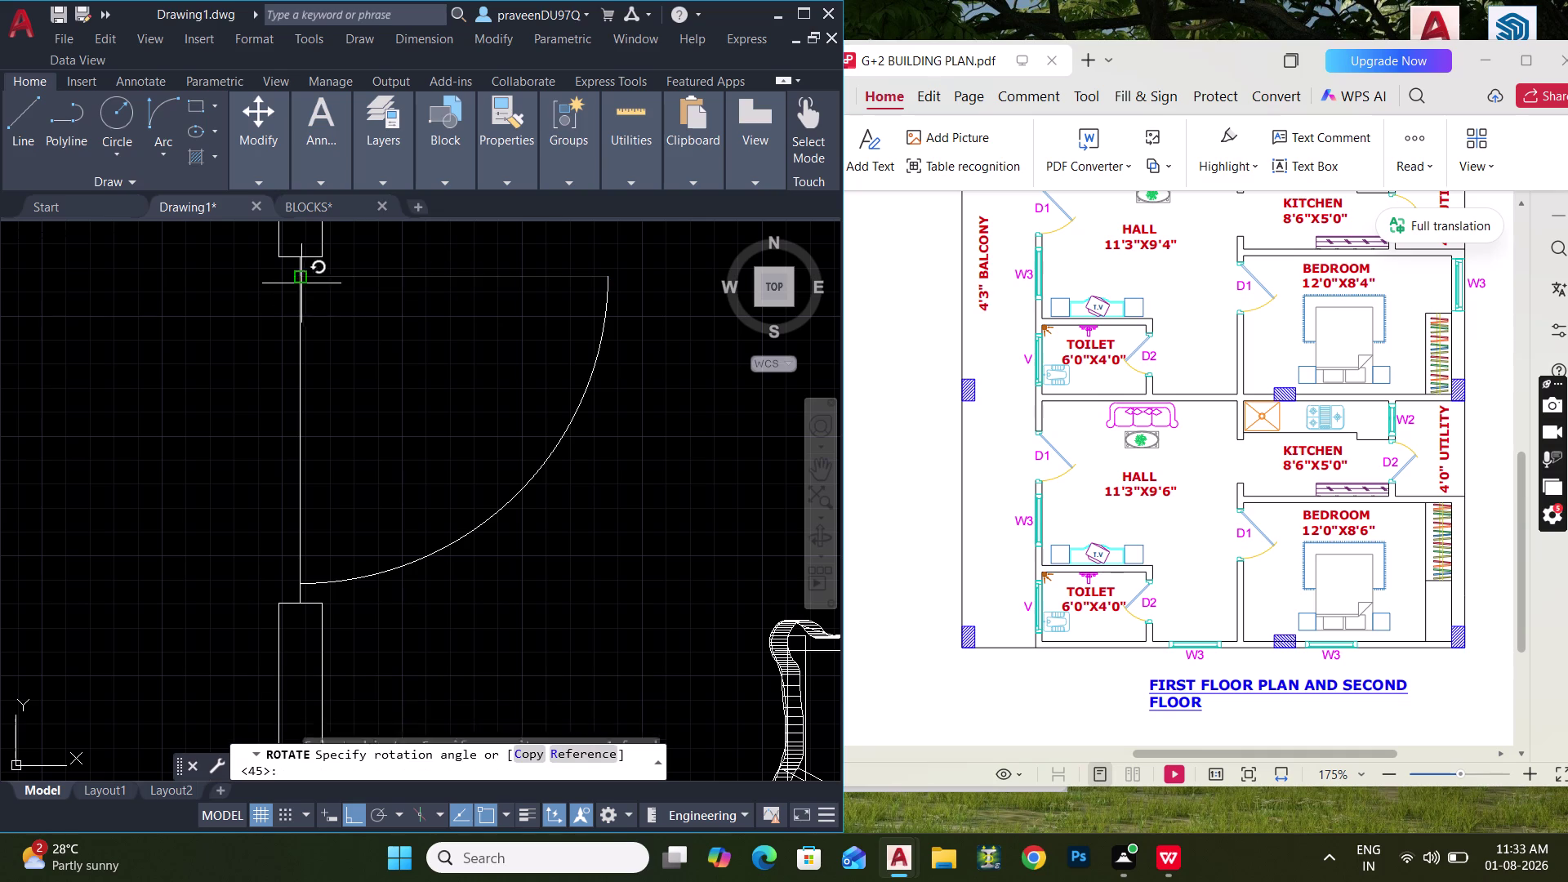
text(45)
key(Return)
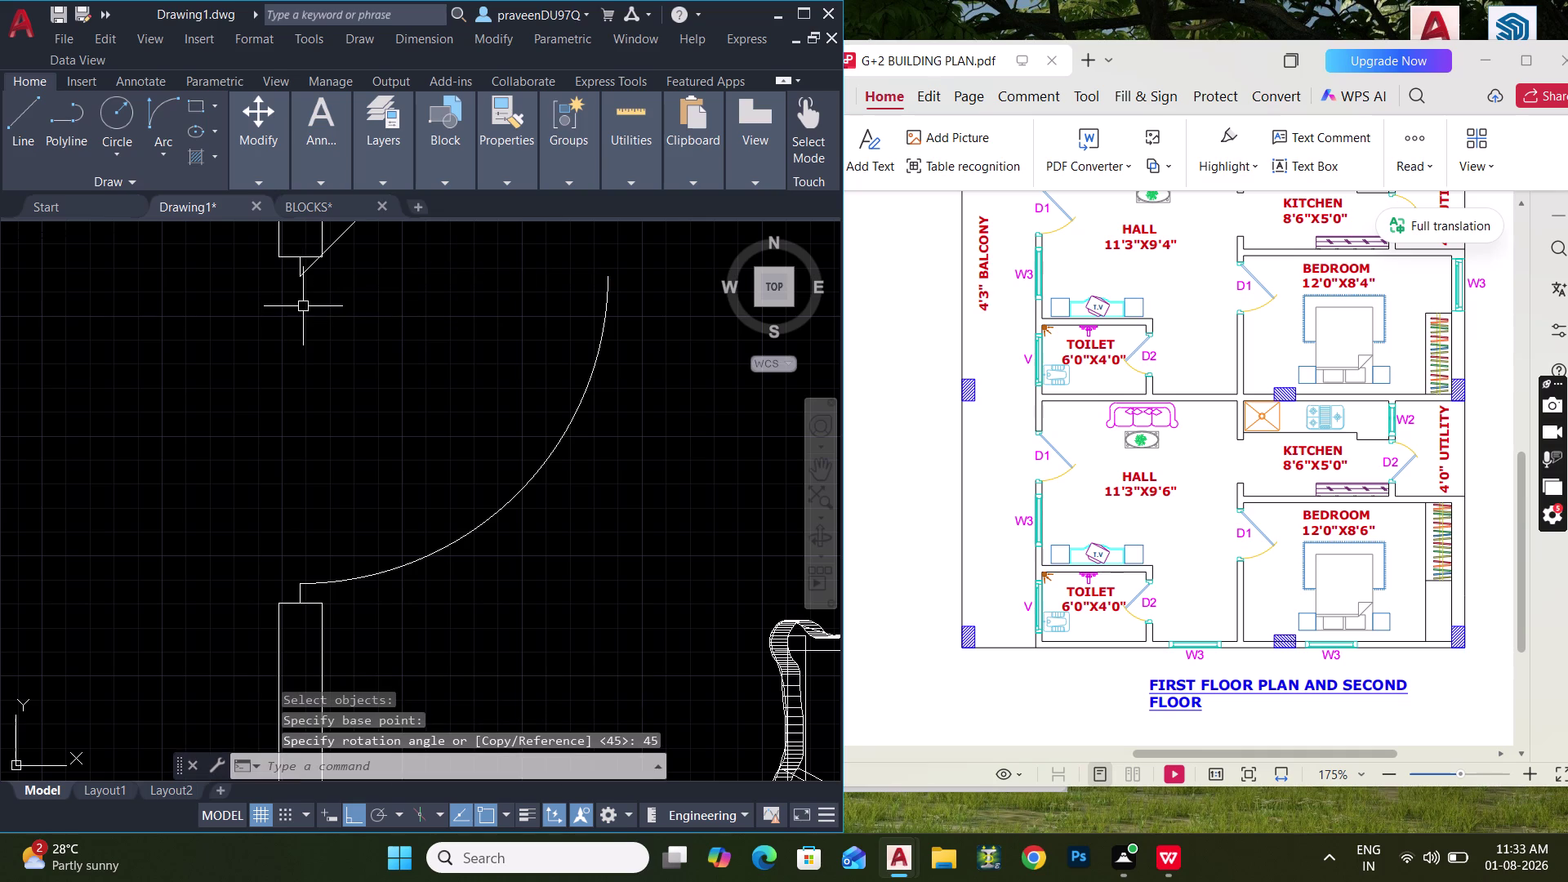
middle_drag(369, 332, 372, 479)
Mirror the diagonal door leaf about the hinge and delete the original.
key(m)
key(i)
key(space)
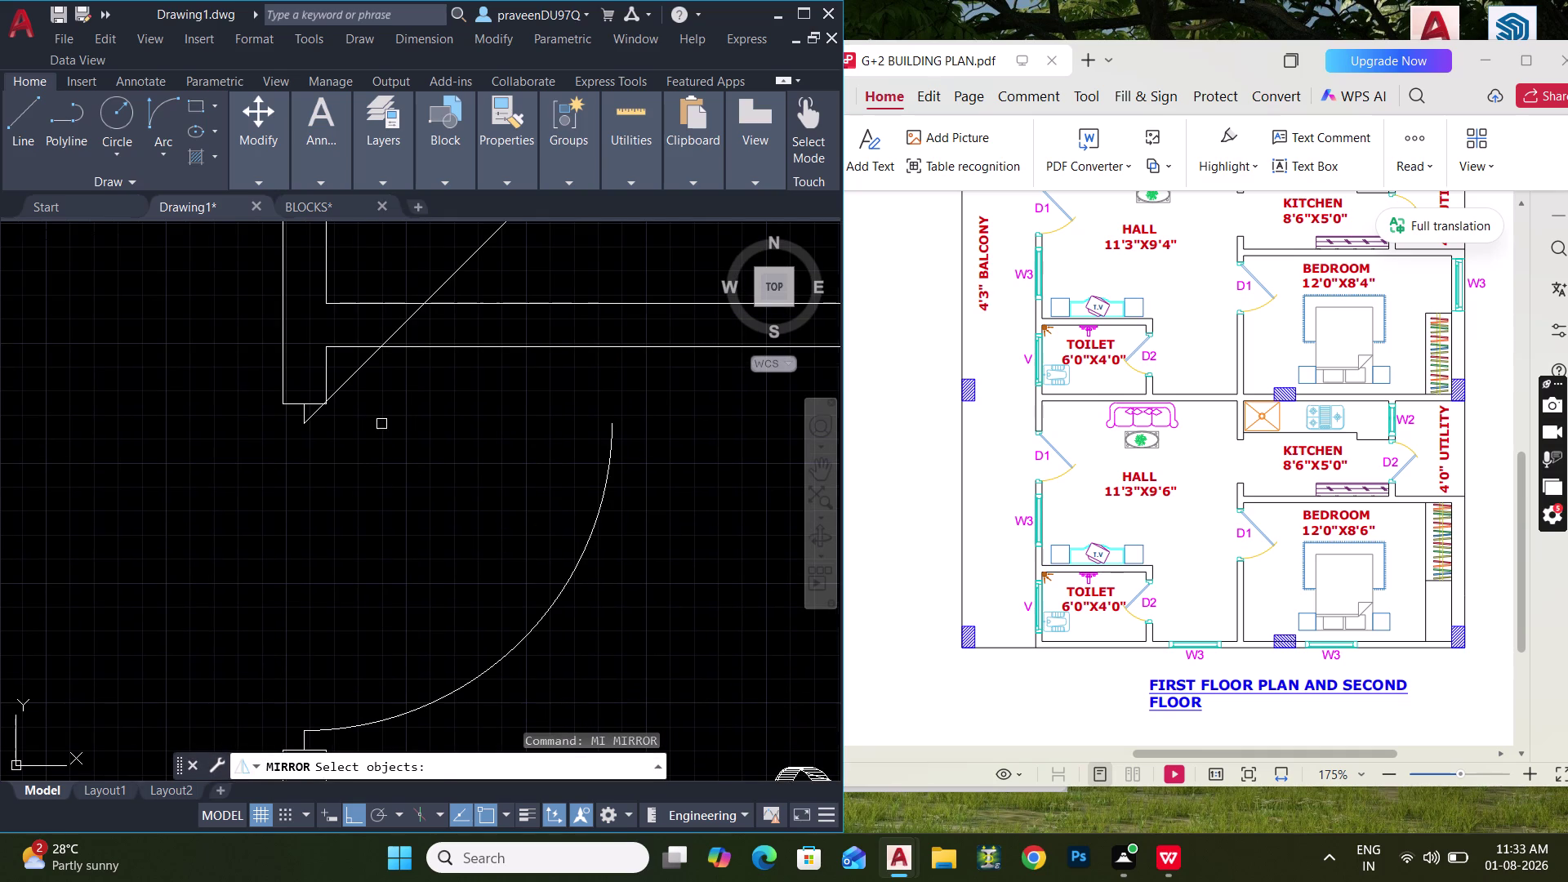
click(353, 385)
key(space)
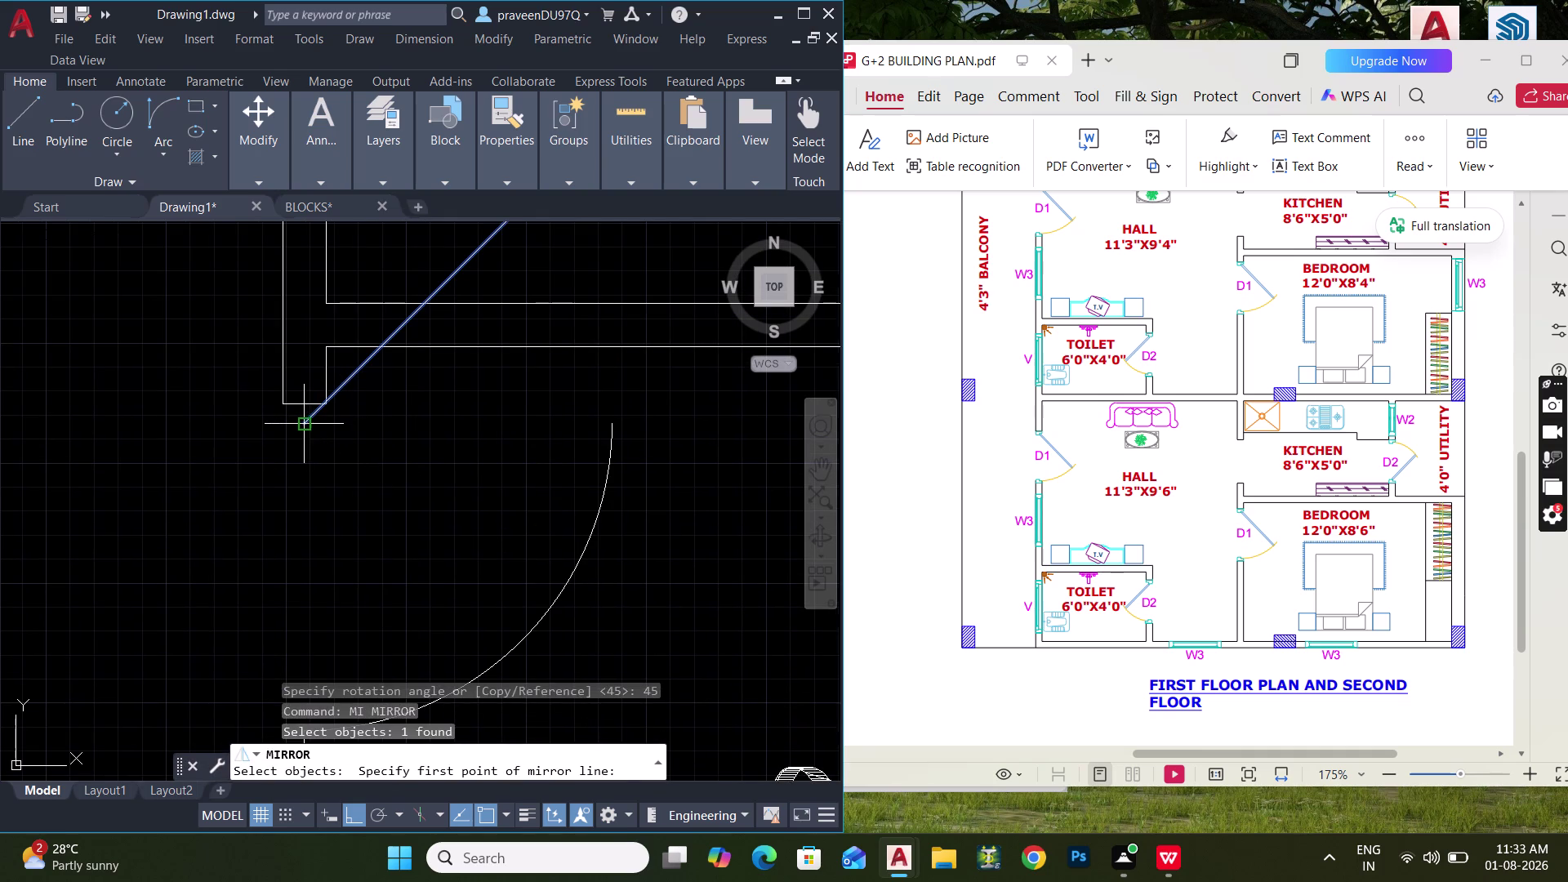
click(308, 423)
click(456, 419)
key(space)
click(362, 367)
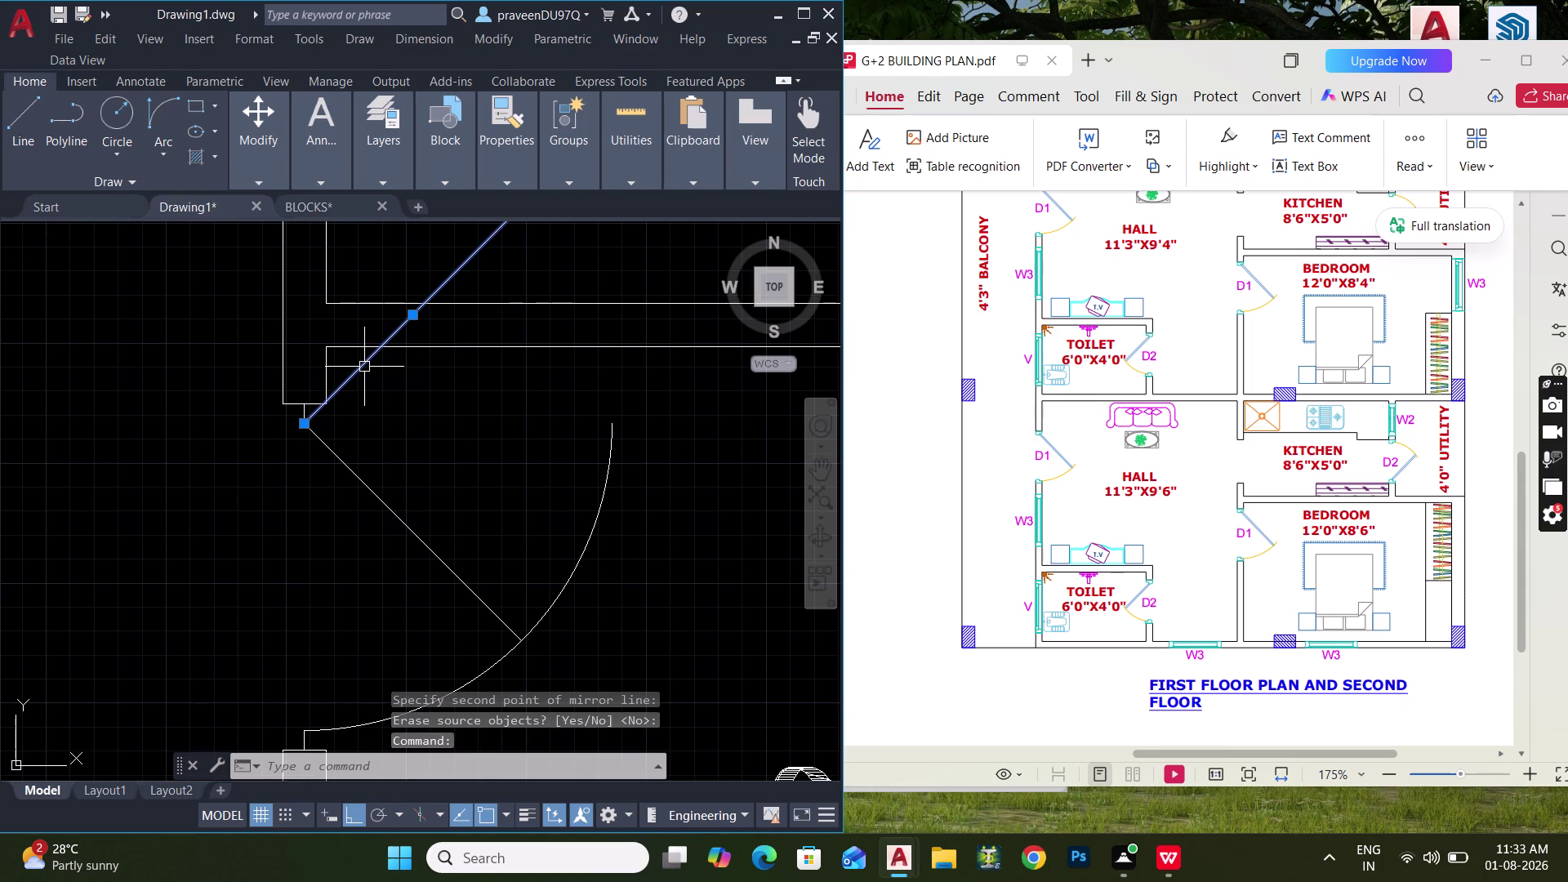
key(Delete)
Fence-trim the excess part of the swing arc.
key(t)
key(r)
key(space)
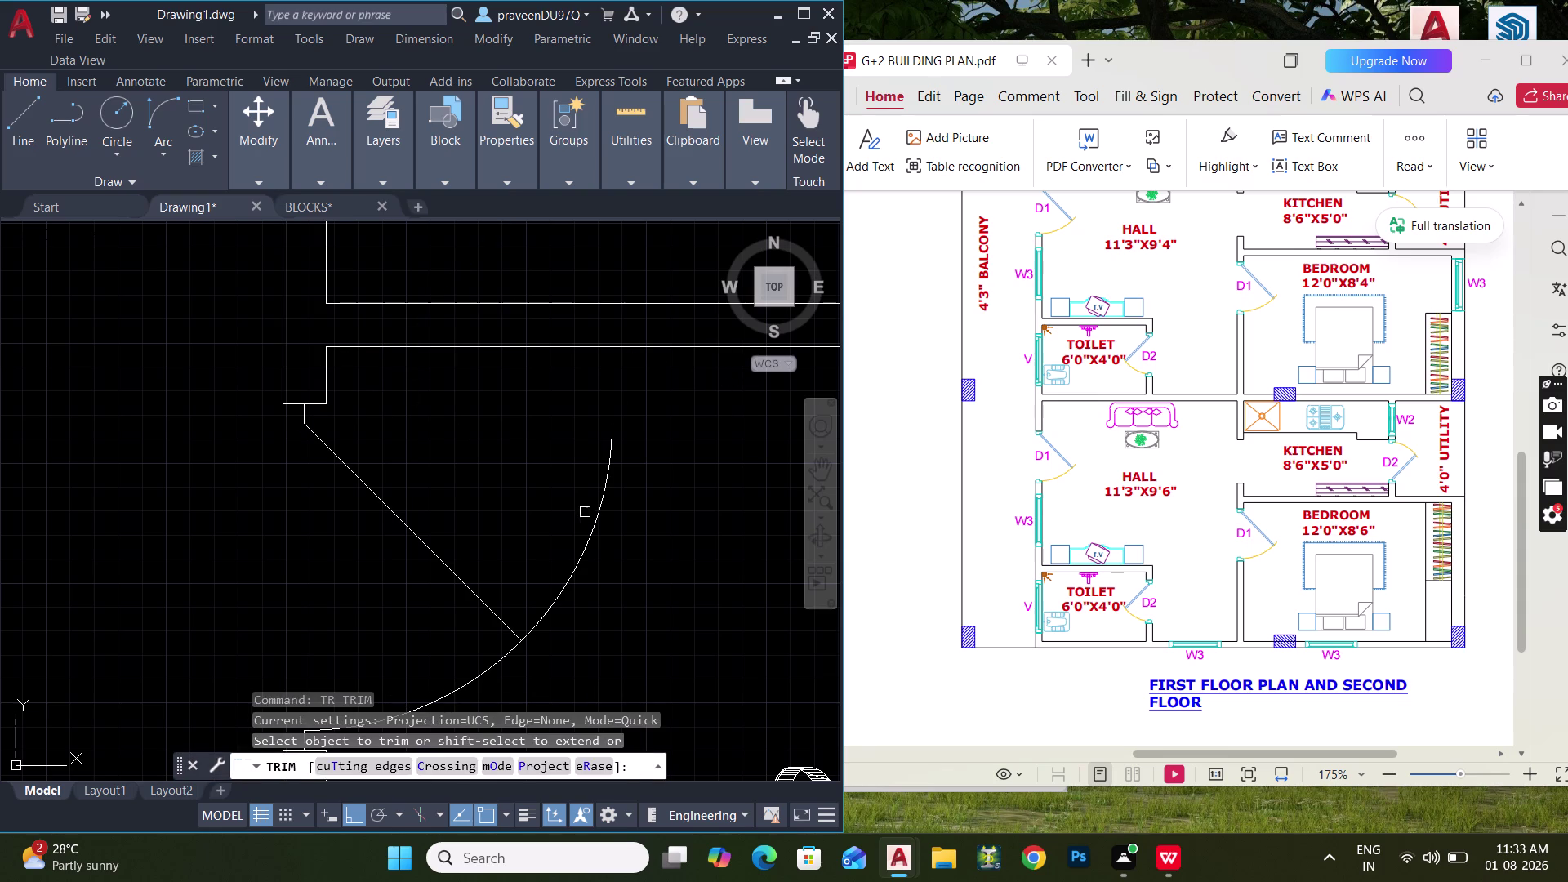
drag(572, 506, 655, 584)
middle_drag(653, 582, 619, 423)
scroll(down, 3)
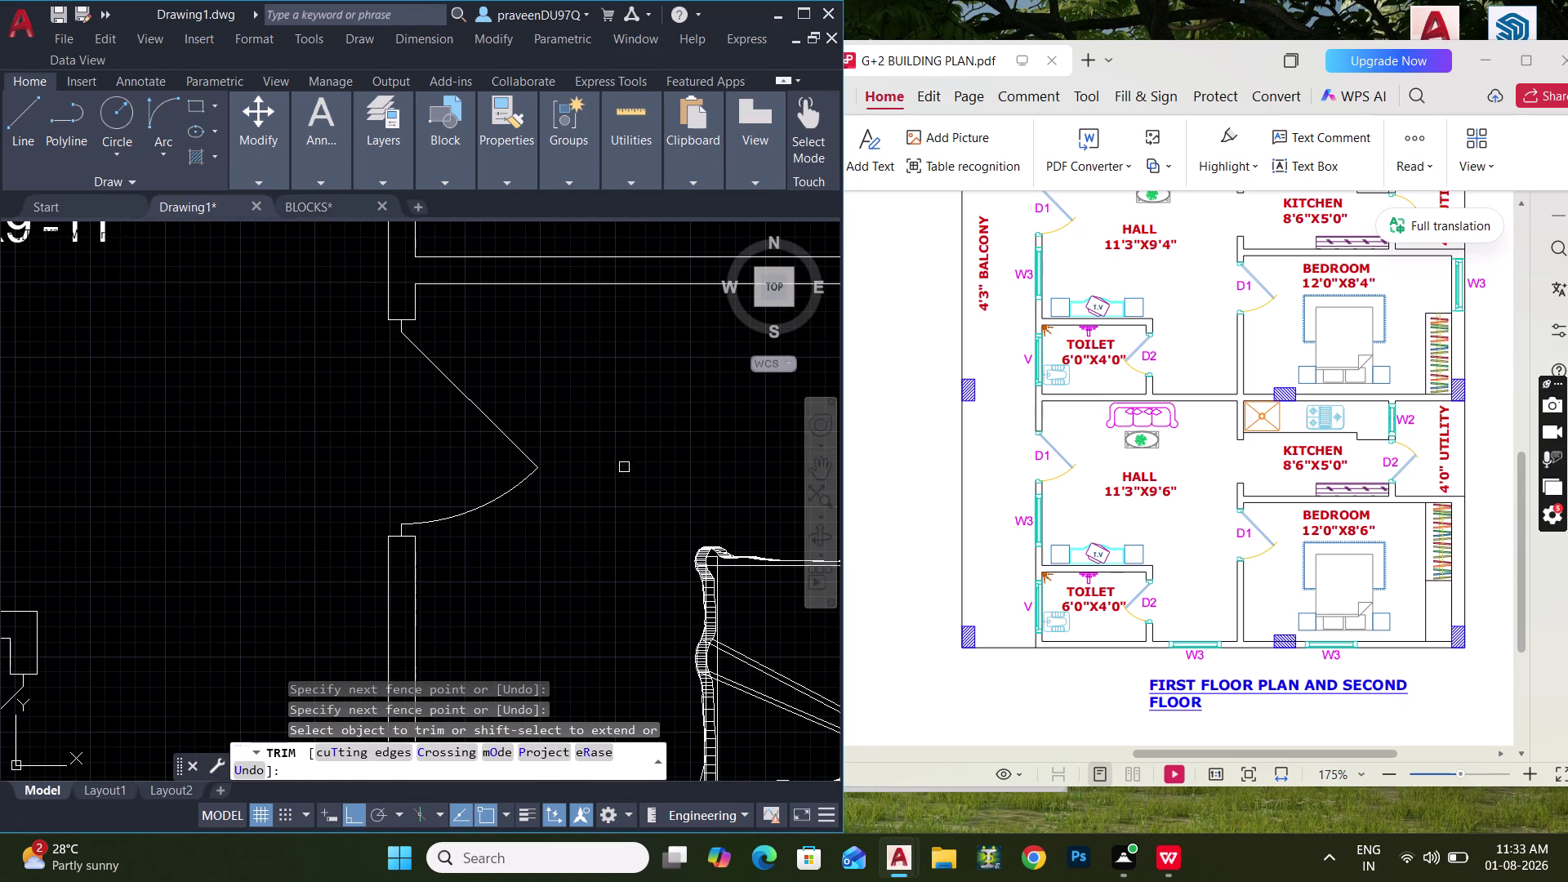
scroll(down, 3)
scroll(down, 3)
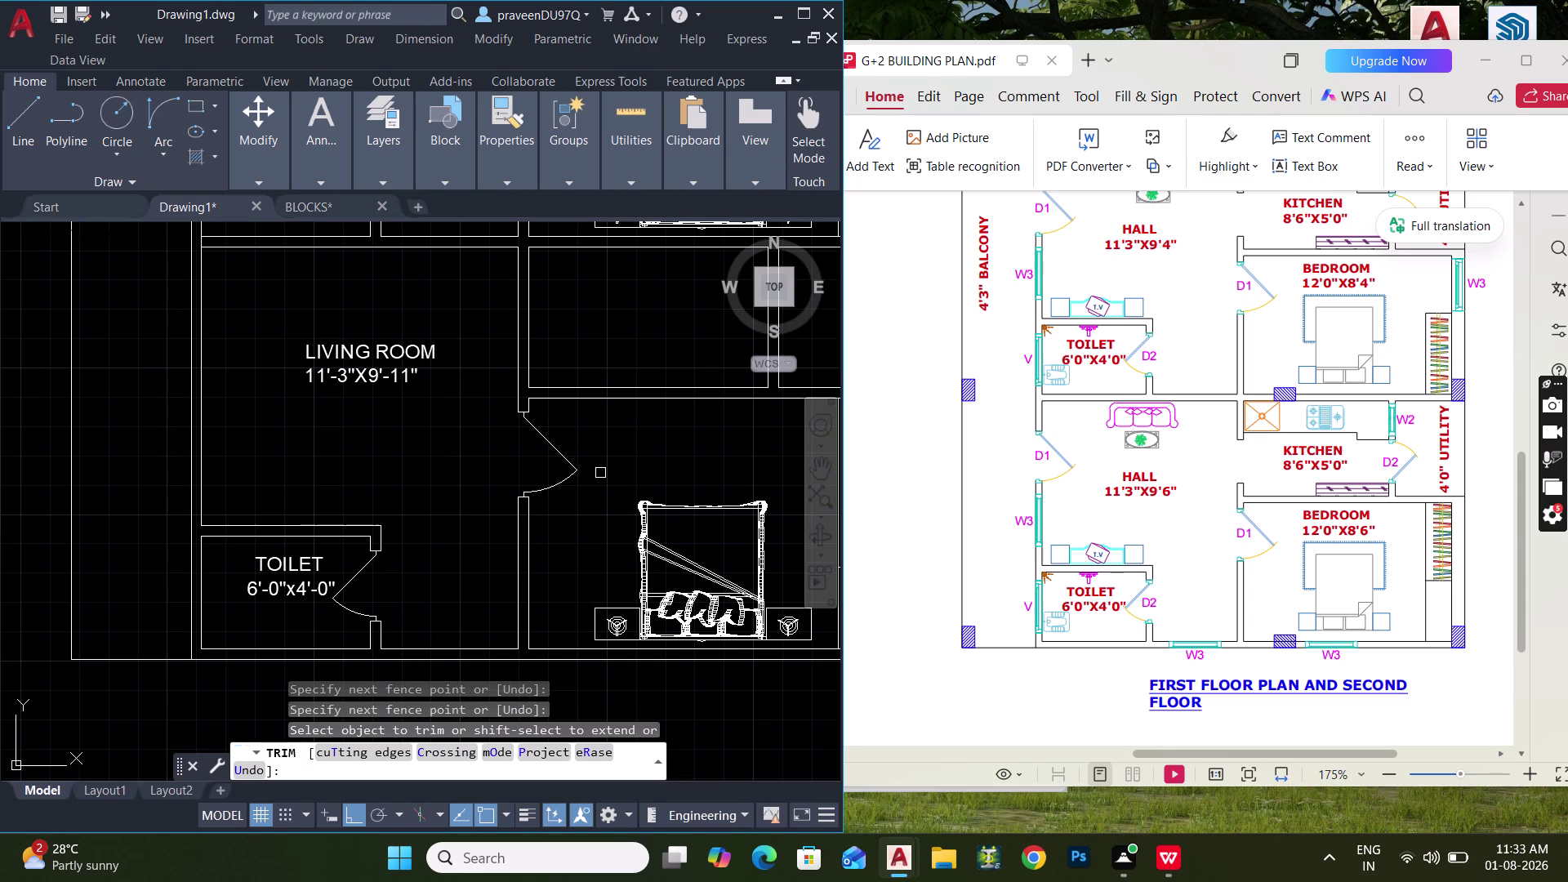
middle_drag(600, 474, 581, 591)
key(Escape)
middle_drag(507, 538, 494, 483)
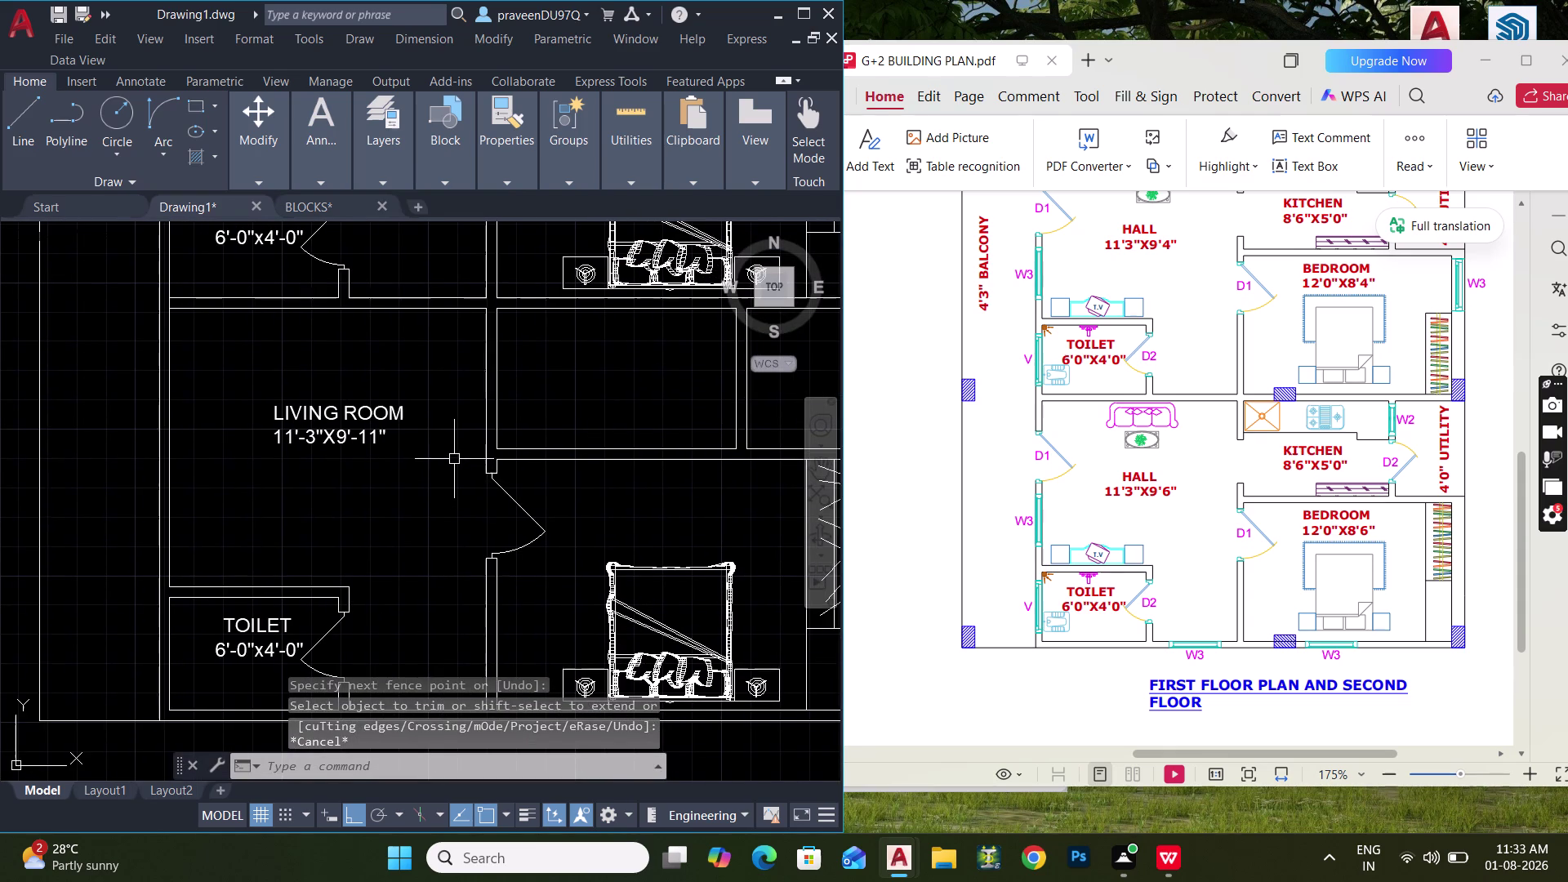
click(448, 461)
click(576, 566)
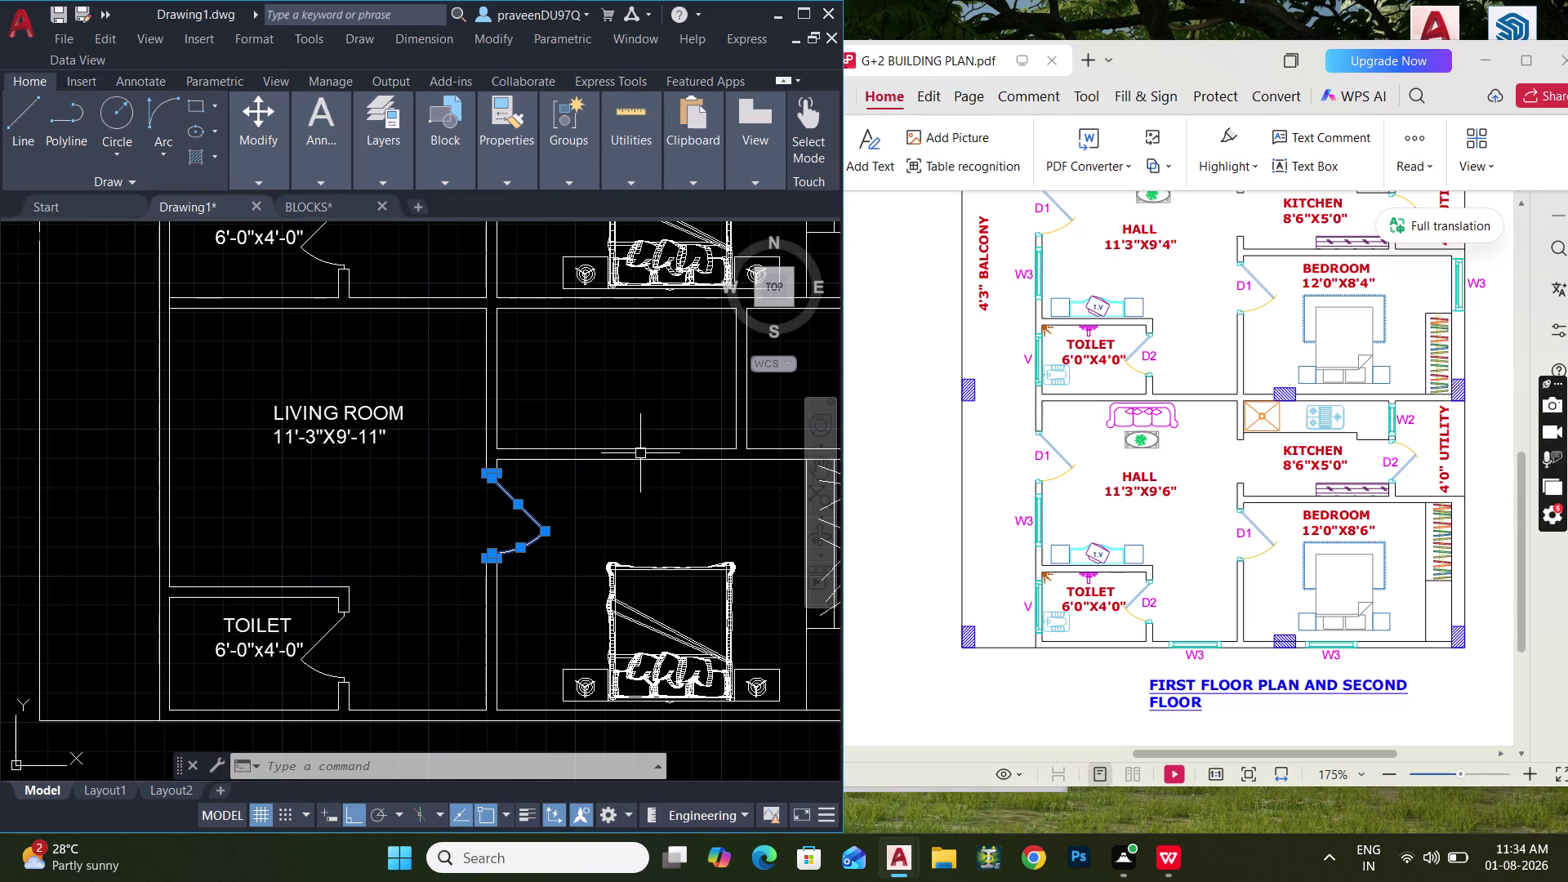
Copy the door from its wall-corner base point to the floor above.
text(CO)
key(space)
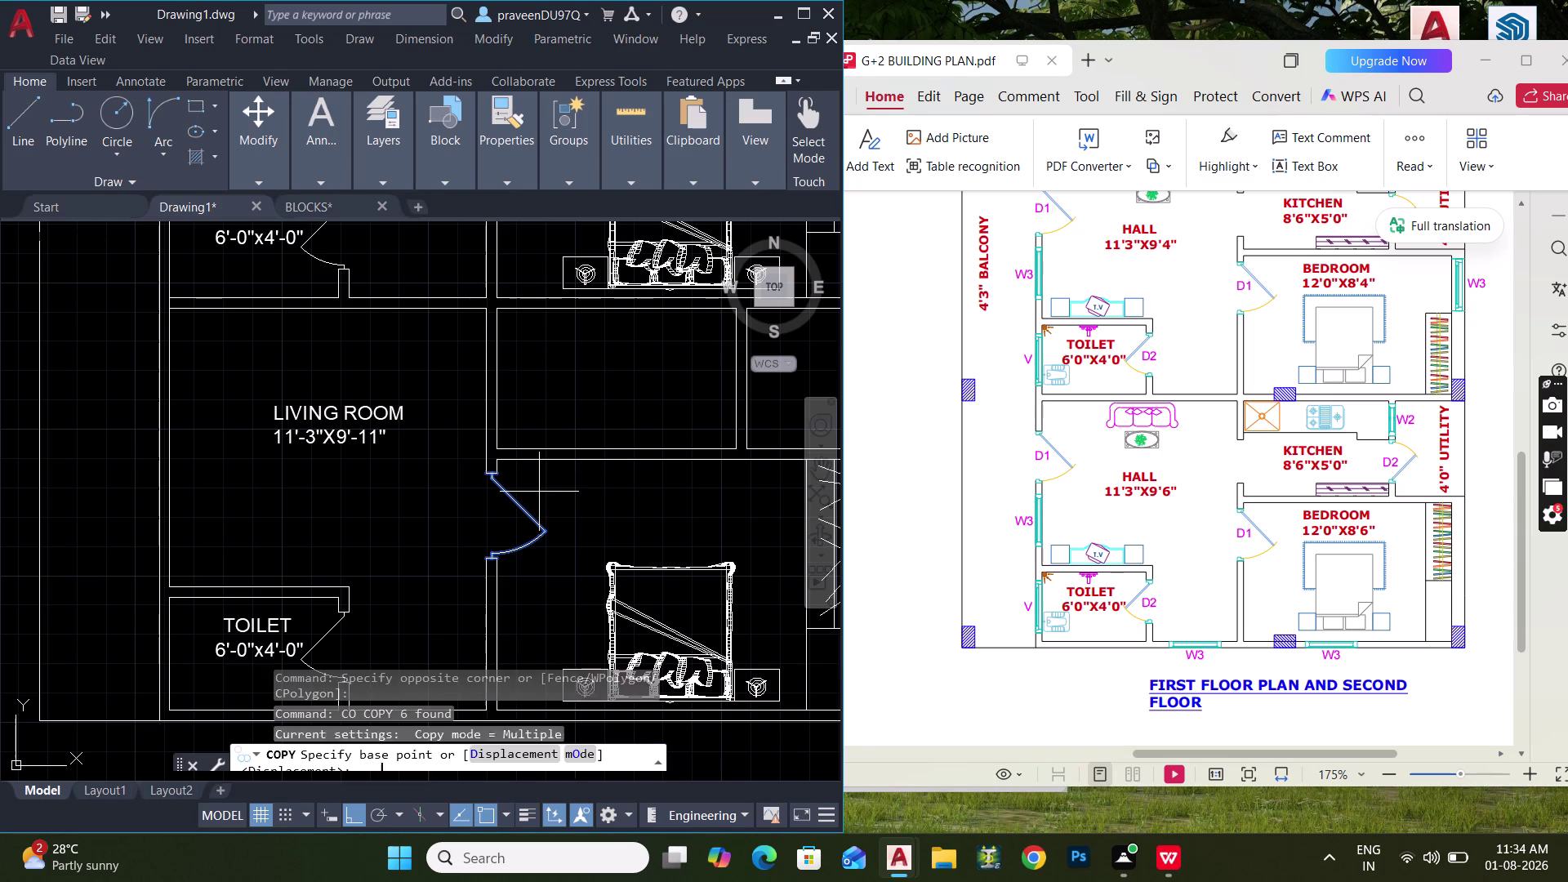
scroll(up, 3)
click(482, 453)
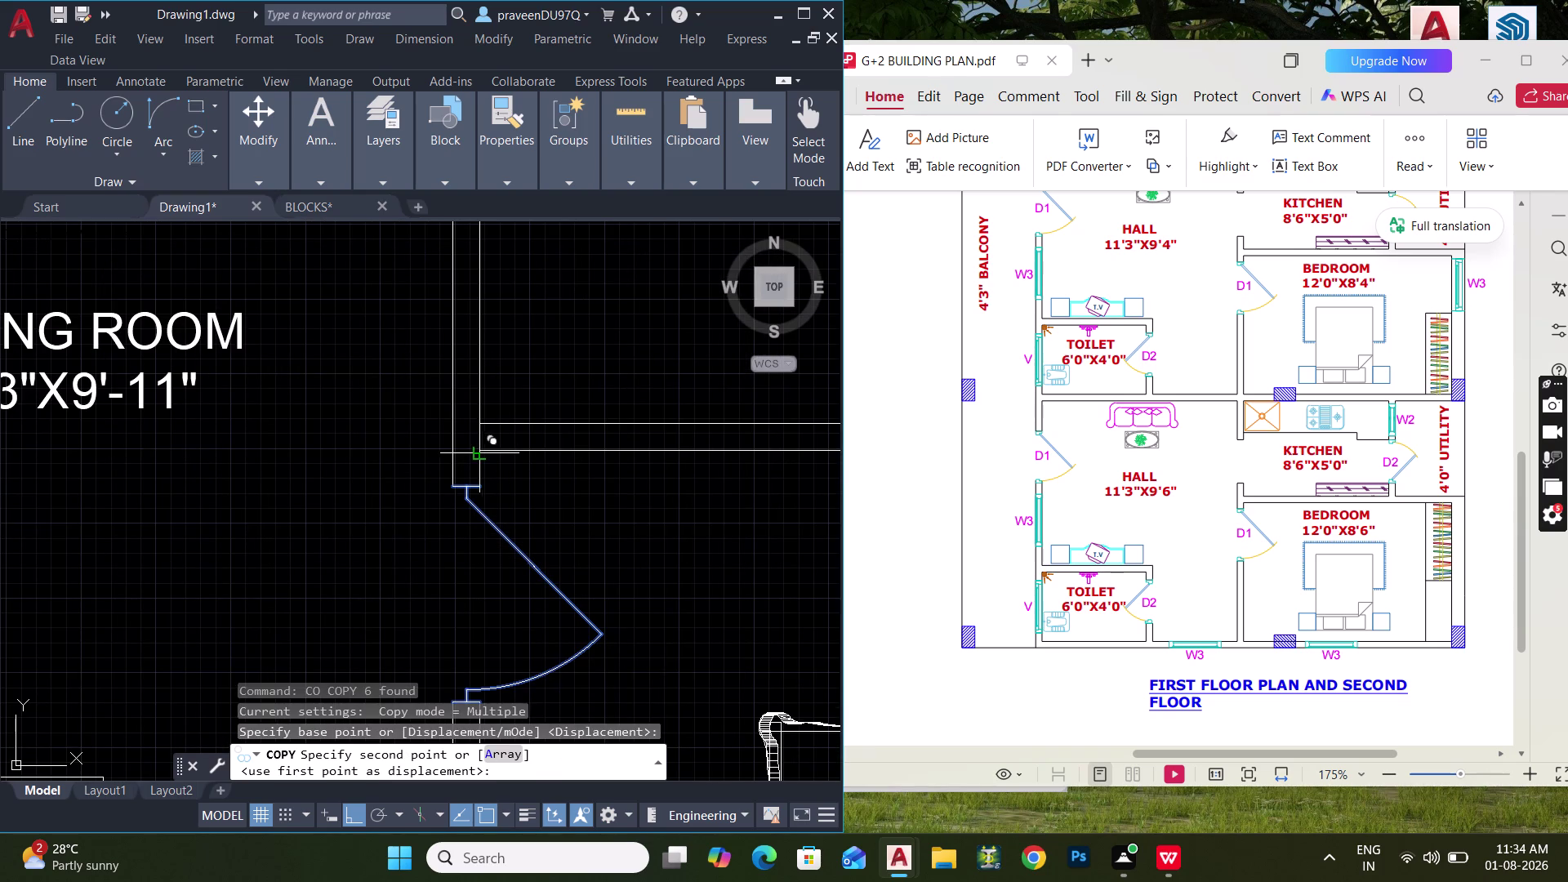
scroll(down, 3)
middle_drag(511, 407, 504, 549)
middle_drag(514, 364, 504, 426)
scroll(up, 3)
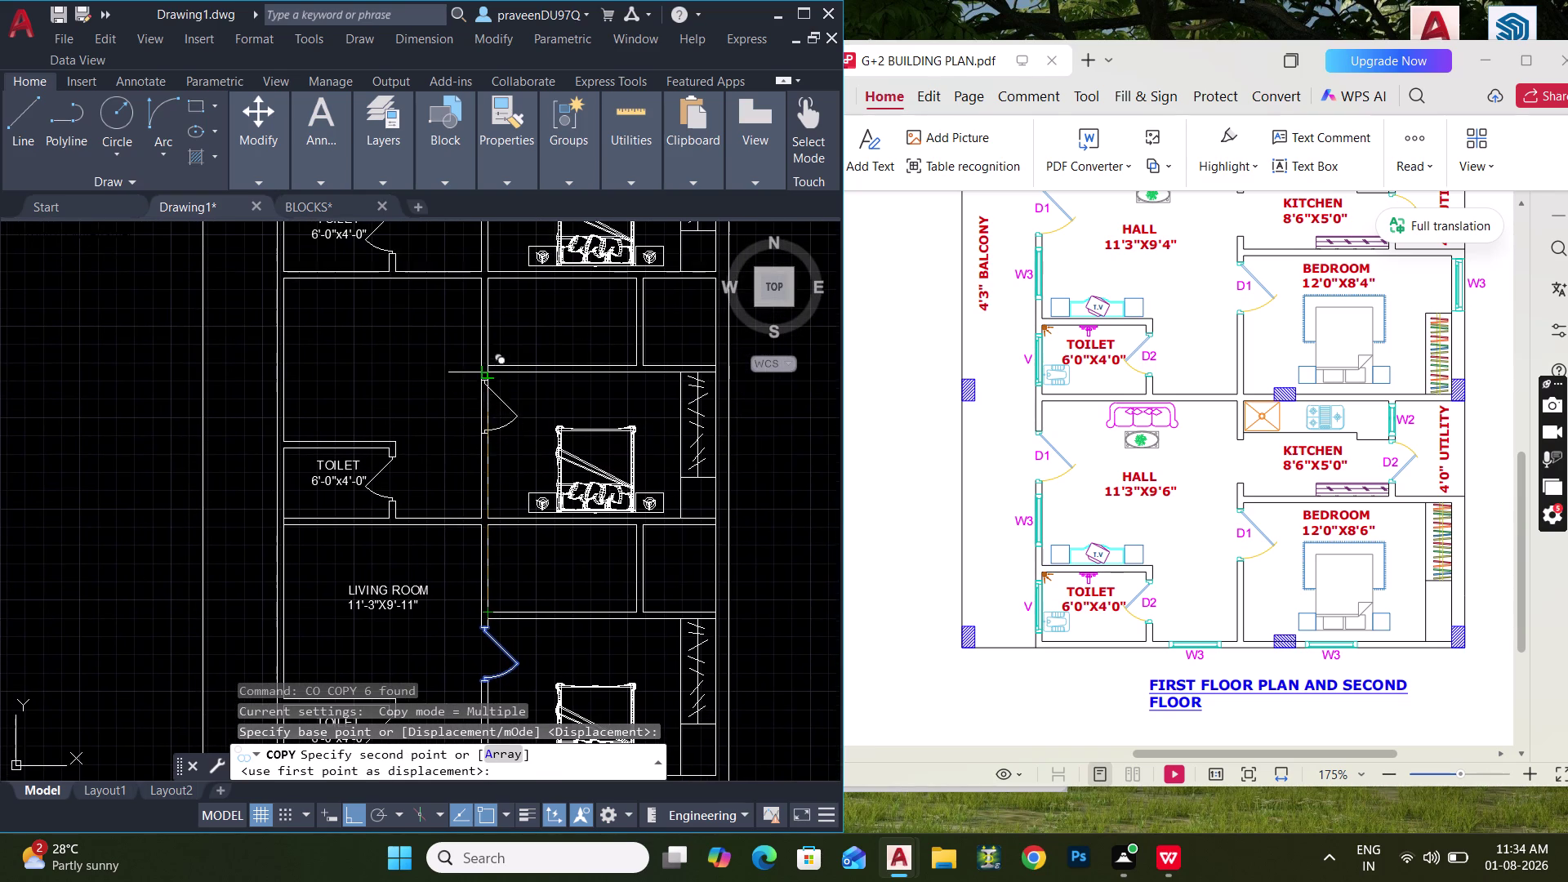
scroll(up, 3)
click(485, 363)
Place a second door copy on the next floor up.
scroll(down, 3)
middle_drag(493, 358, 489, 544)
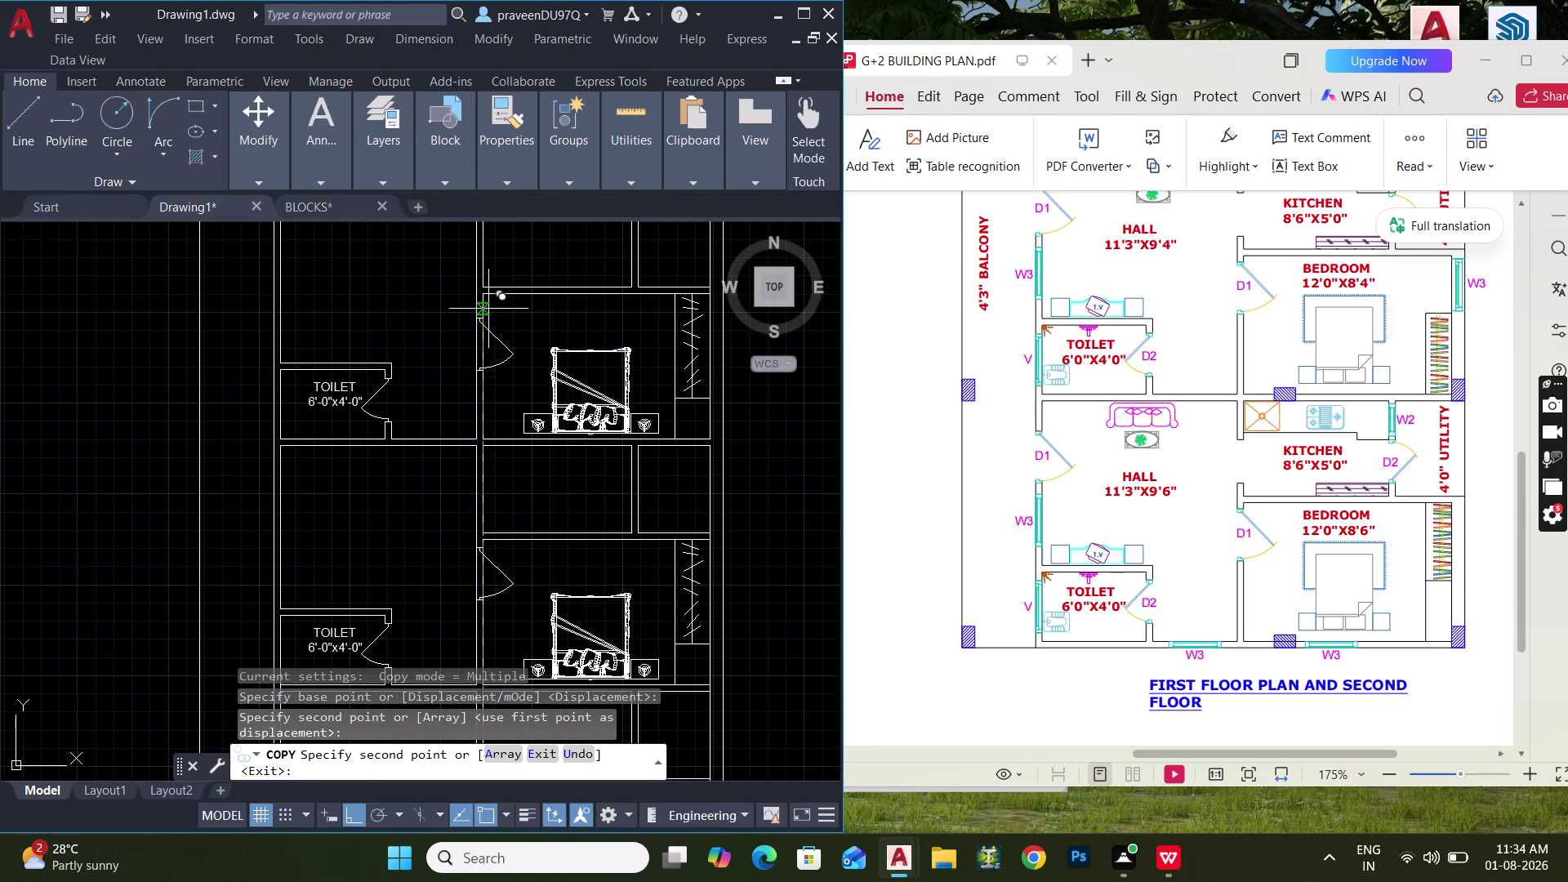
click(485, 294)
key(Escape)
scroll(up, 3)
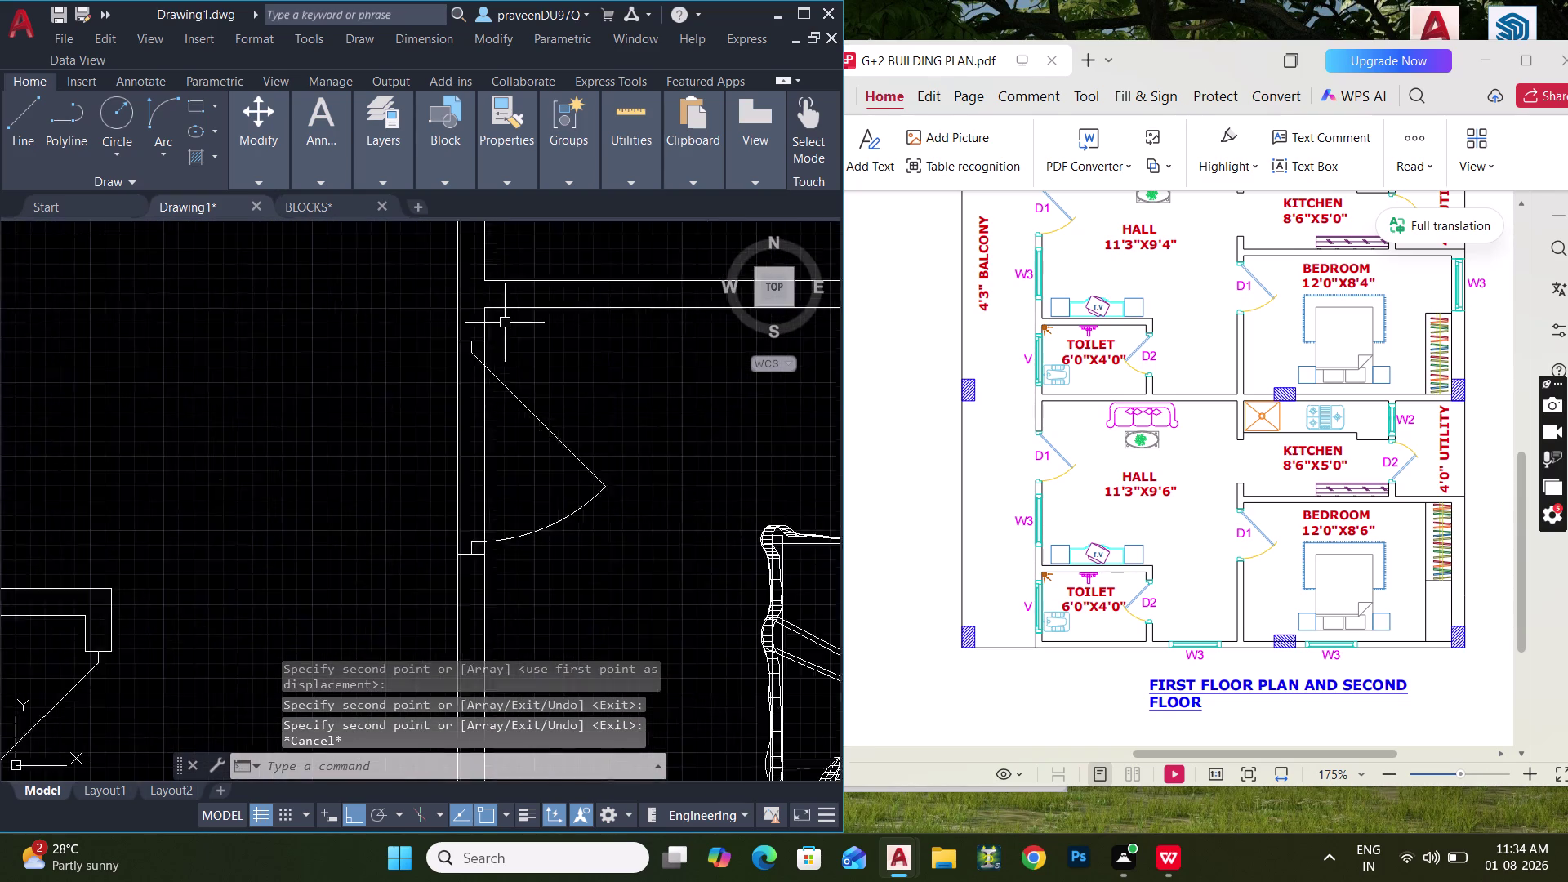
scroll(up, 3)
middle_drag(521, 367, 516, 321)
Start TRIM and cut the excess lines at the copied door and its opening.
key(t)
text(R)
key(space)
click(463, 313)
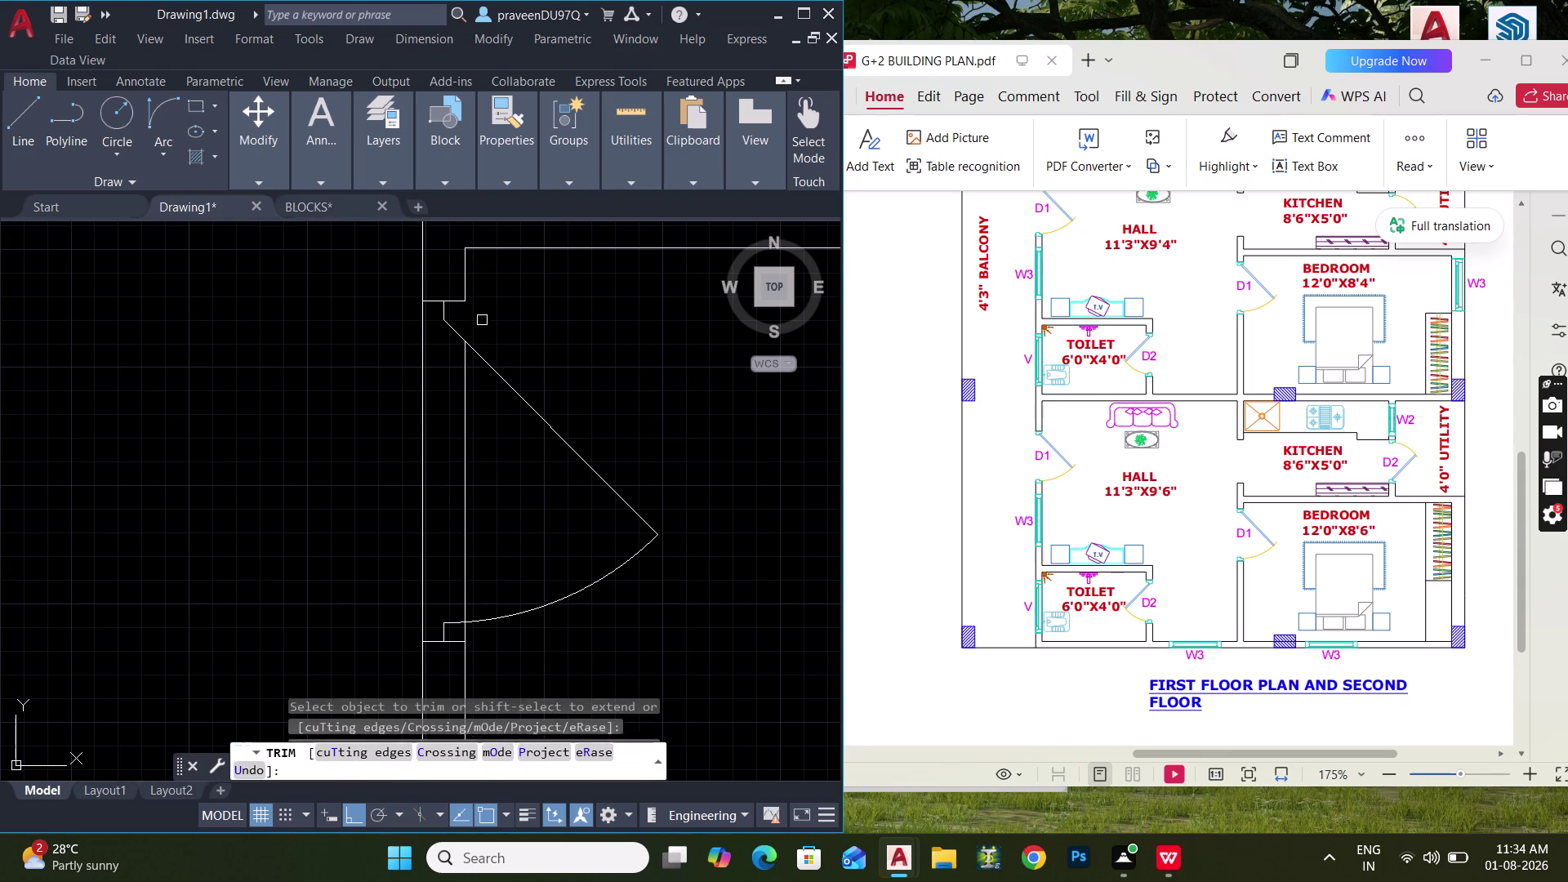
drag(502, 447, 386, 433)
middle_drag(405, 444, 408, 342)
scroll(up, 3)
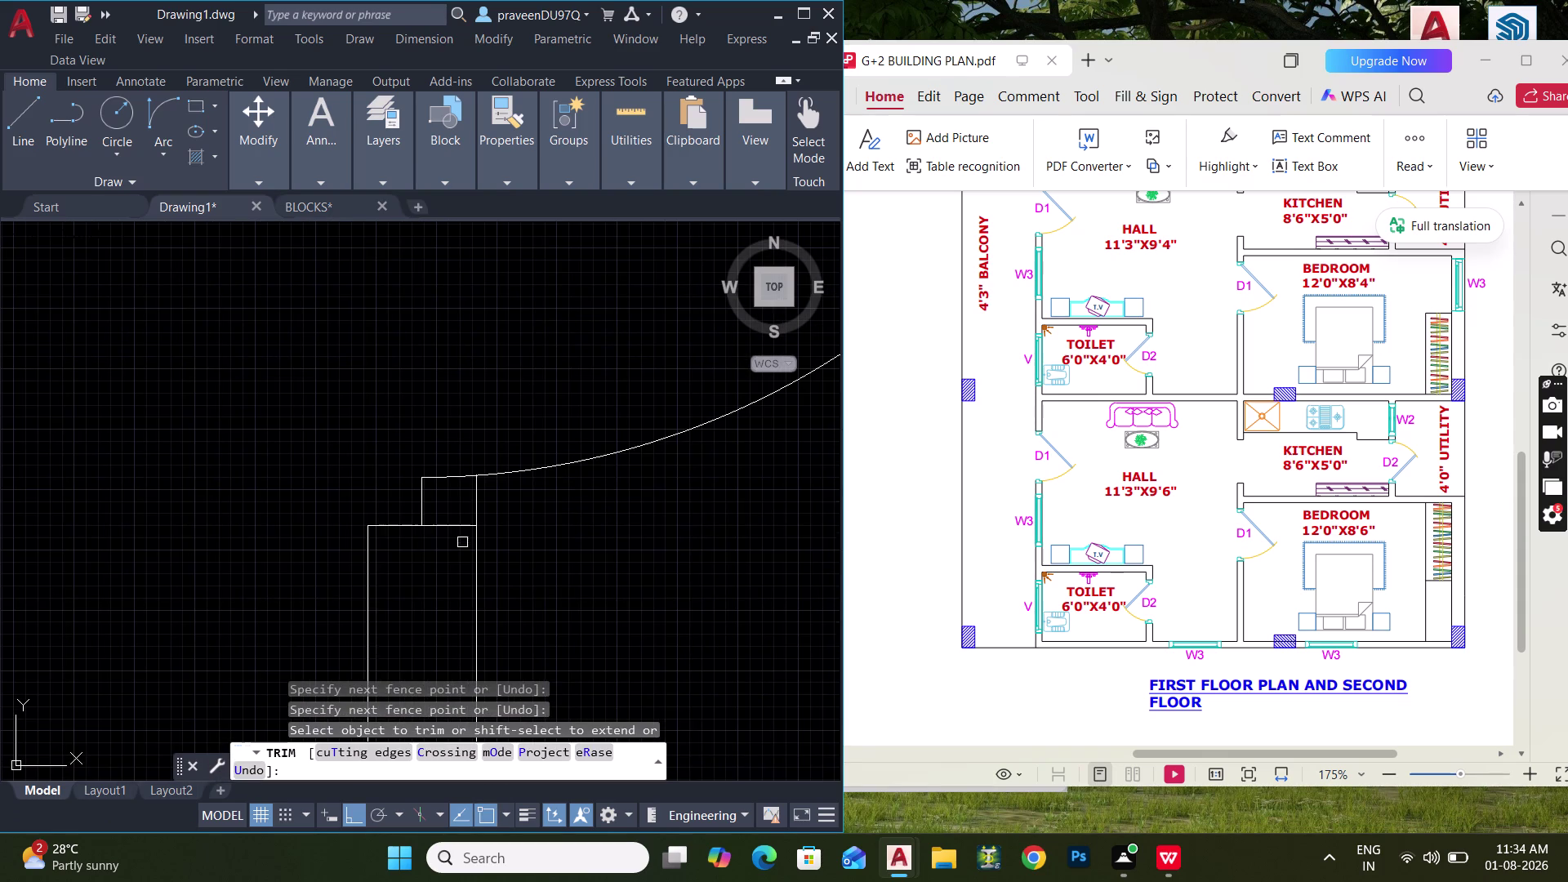
drag(453, 498, 544, 493)
scroll(down, 3)
Trim the excess wall line segments around the toilet doors.
middle_drag(514, 530, 507, 435)
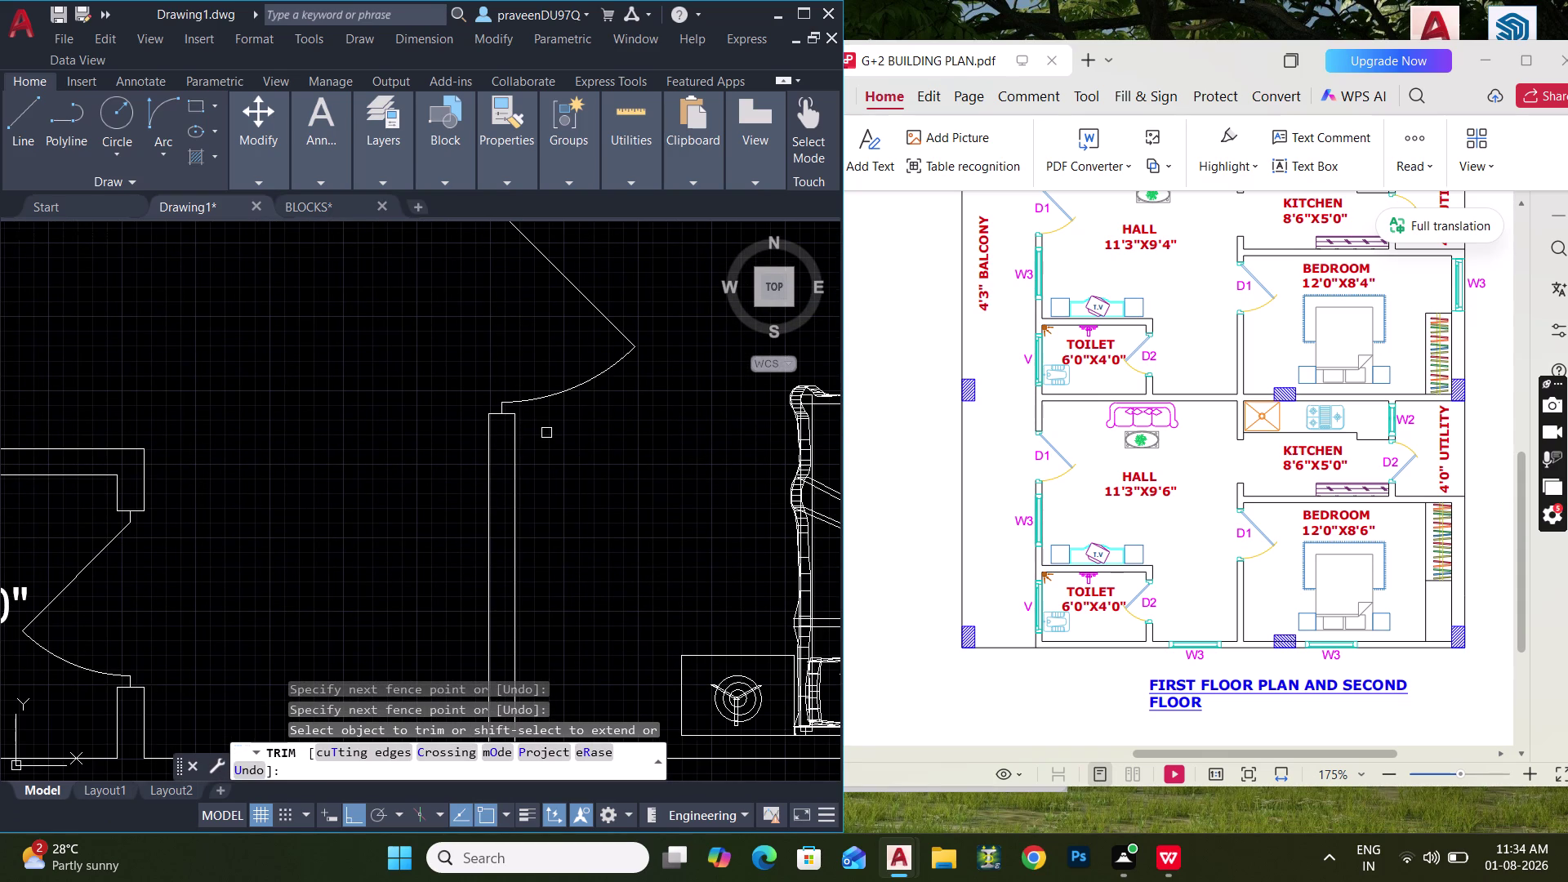
scroll(down, 3)
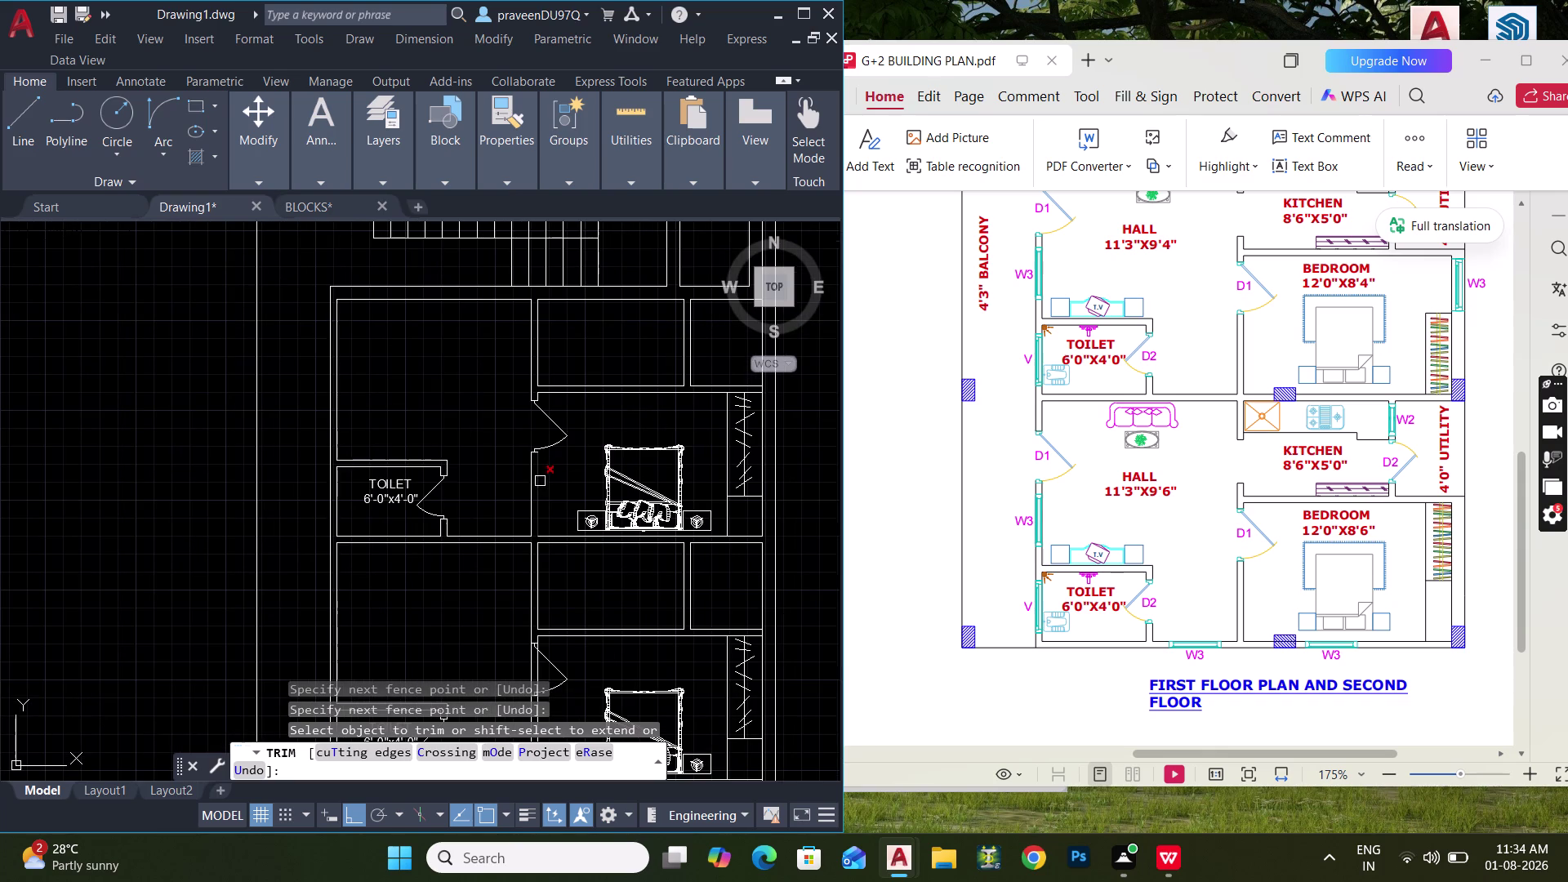
middle_drag(554, 553, 580, 437)
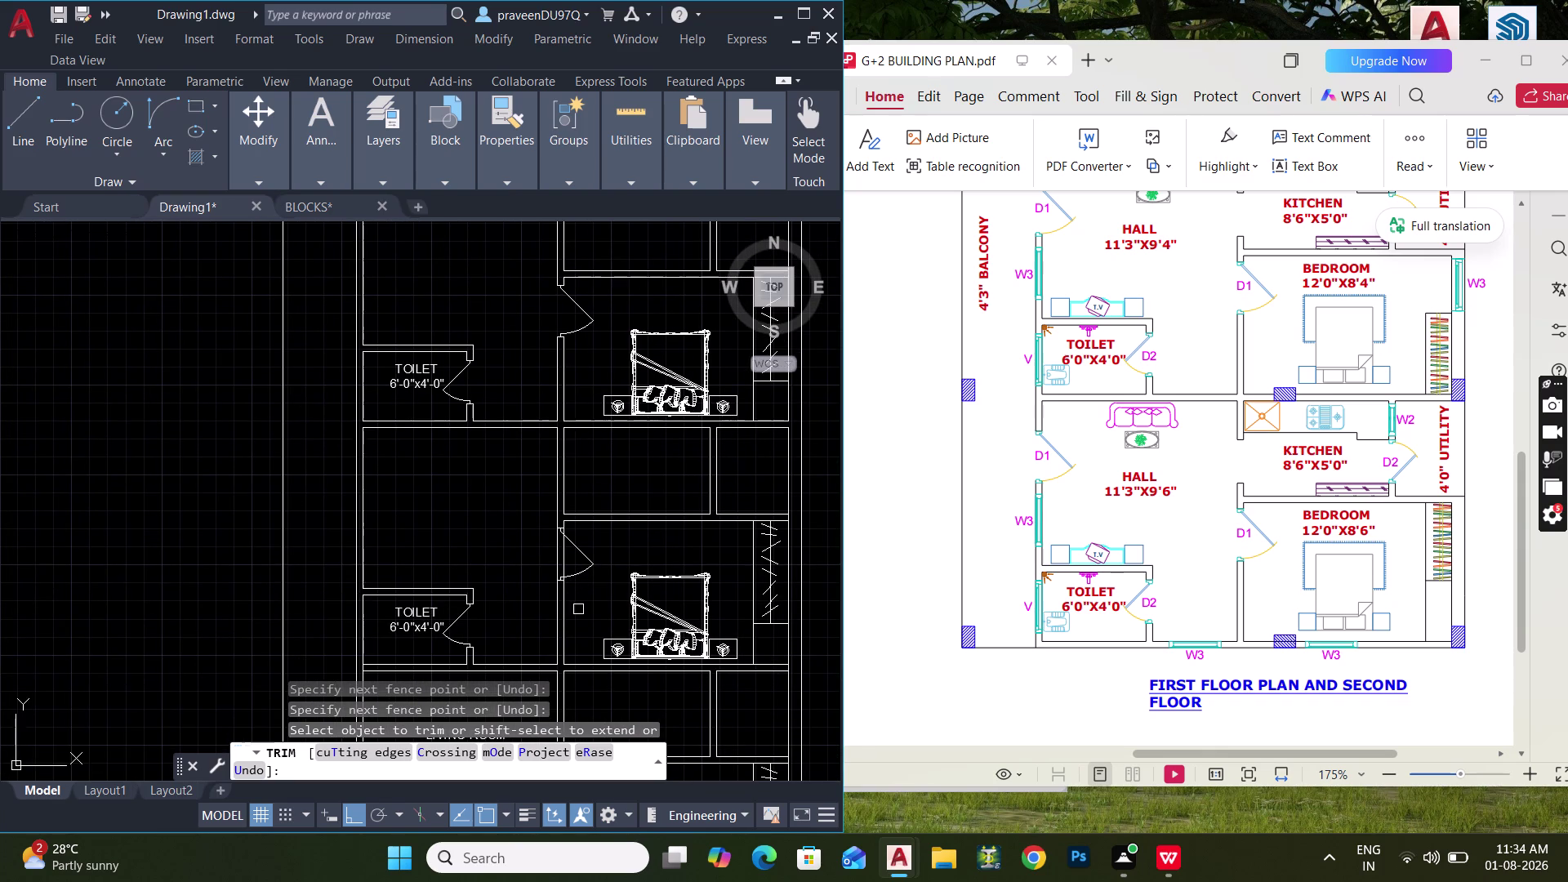
scroll(up, 3)
scroll(up, 3)
middle_drag(614, 515, 585, 451)
drag(626, 429, 571, 417)
middle_drag(614, 463, 601, 370)
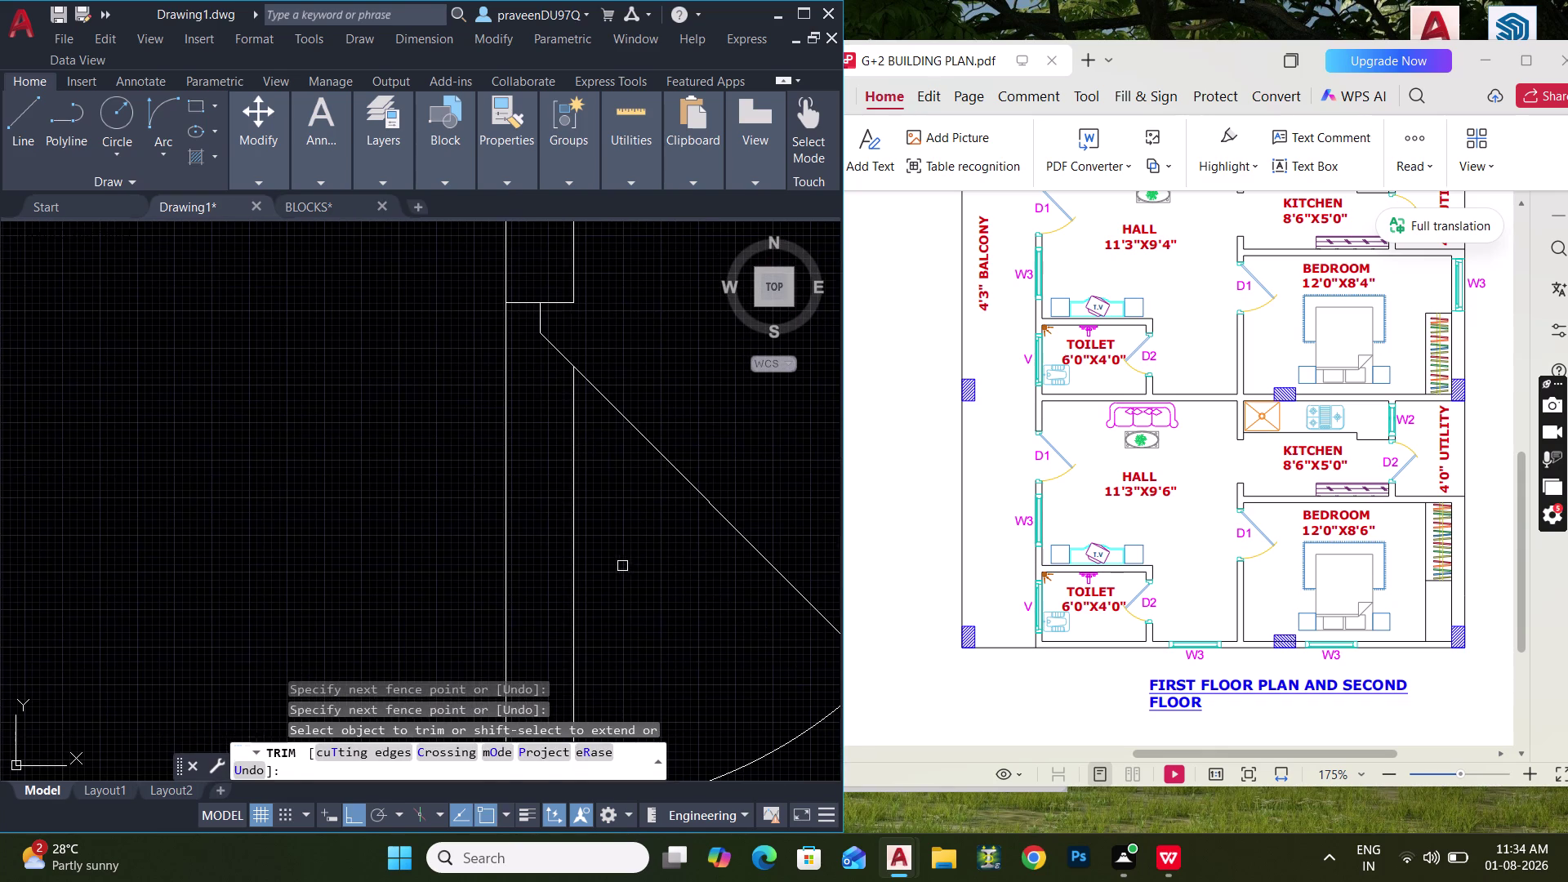
drag(622, 563, 410, 545)
scroll(down, 3)
middle_drag(478, 532, 482, 473)
Undo the mistaken trim and cut the overlapping line near the curve instead.
key(ctrl+z)
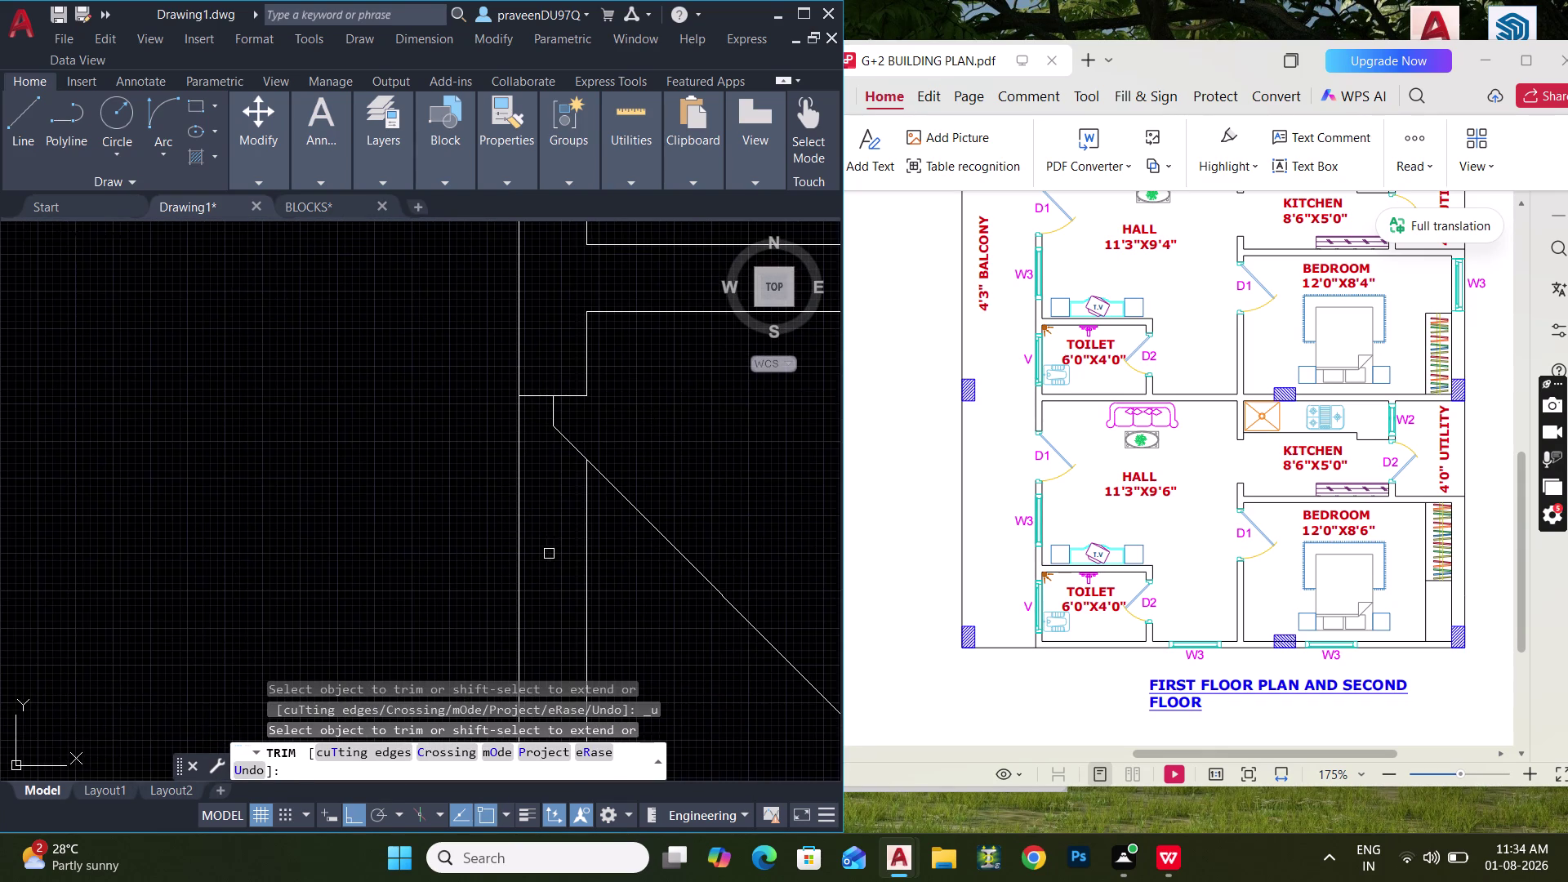
scroll(down, 3)
middle_drag(551, 533, 554, 446)
drag(604, 531, 393, 522)
Trim the remaining excess line segments at the next corner.
middle_drag(484, 545, 464, 445)
scroll(up, 3)
middle_drag(540, 482, 536, 591)
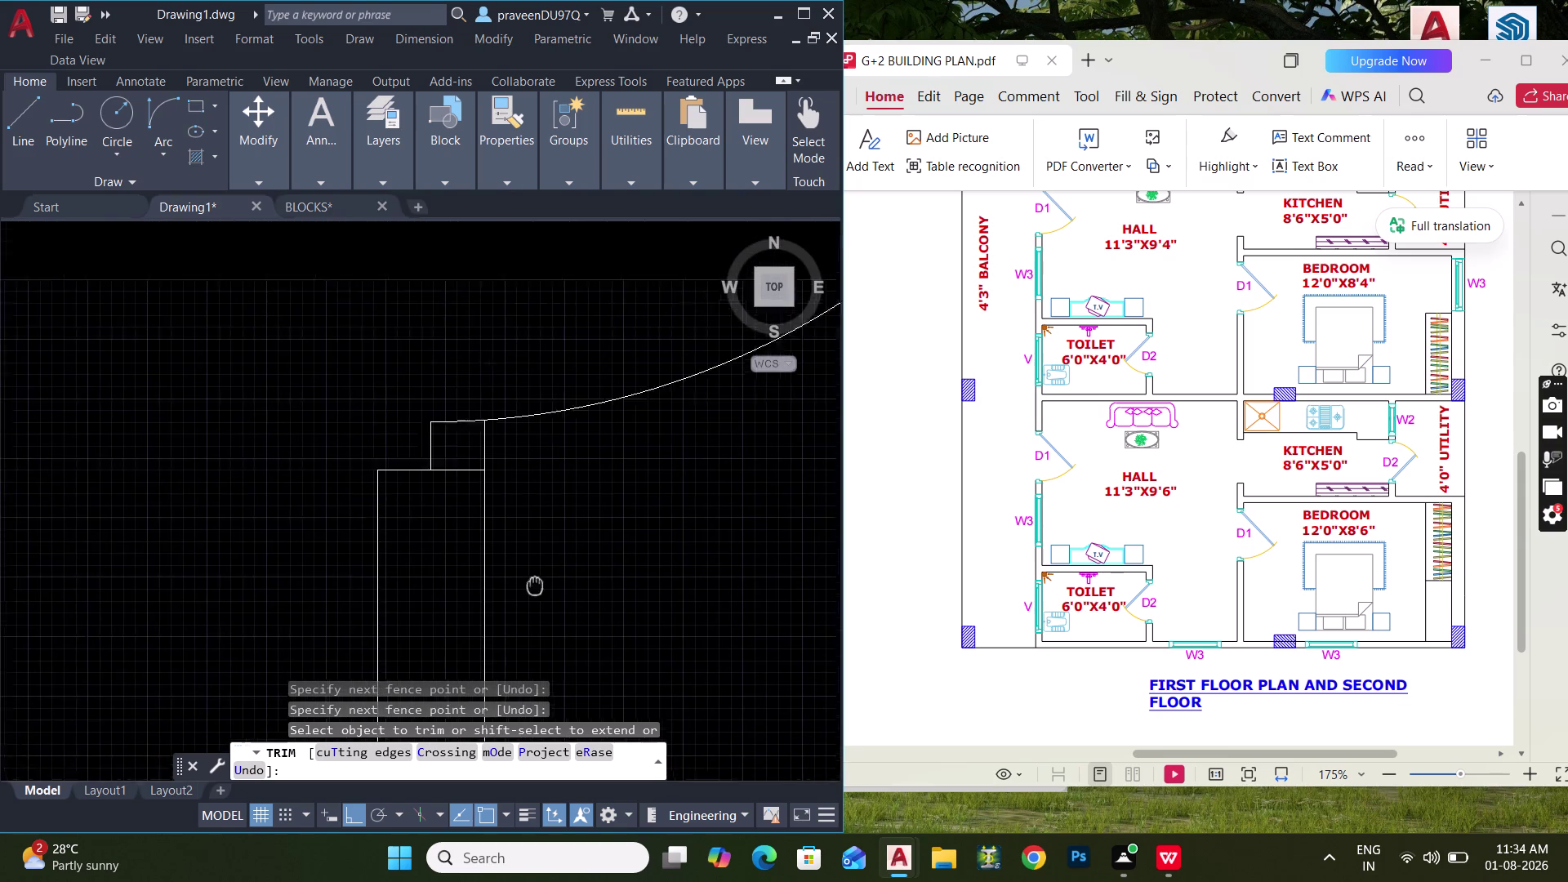
middle_drag(536, 591, 538, 604)
drag(502, 473, 548, 473)
scroll(down, 3)
scroll(up, 3)
drag(546, 480, 464, 477)
scroll(down, 3)
middle_drag(551, 513, 527, 615)
middle_drag(550, 435, 529, 562)
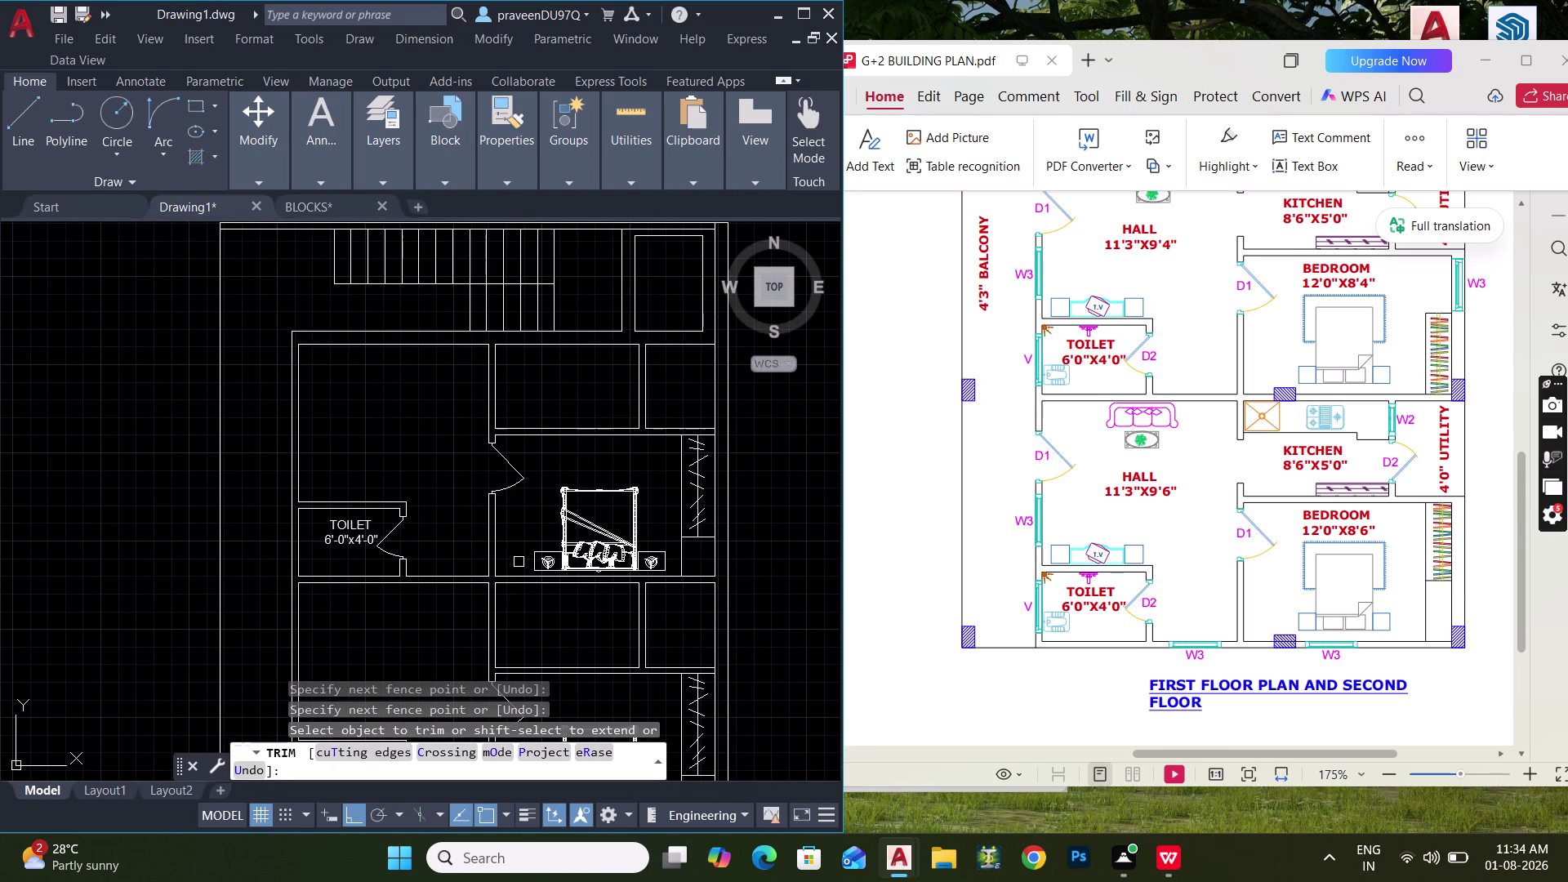
End trimming and select the first floor's LIVING ROOM label.
key(Escape)
scroll(down, 3)
middle_drag(525, 511, 530, 401)
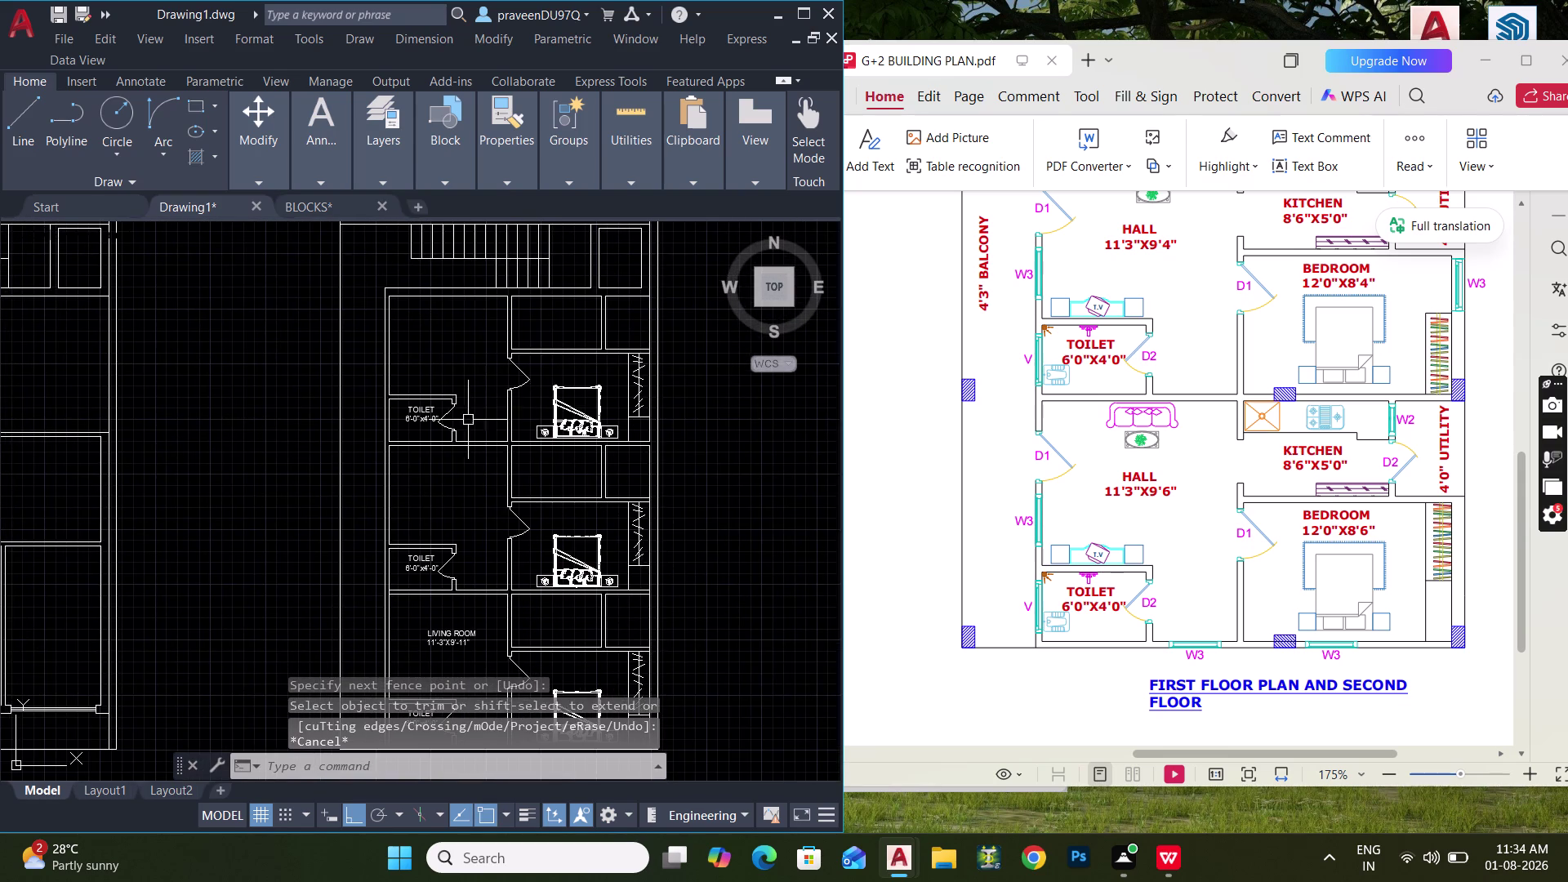
scroll(up, 3)
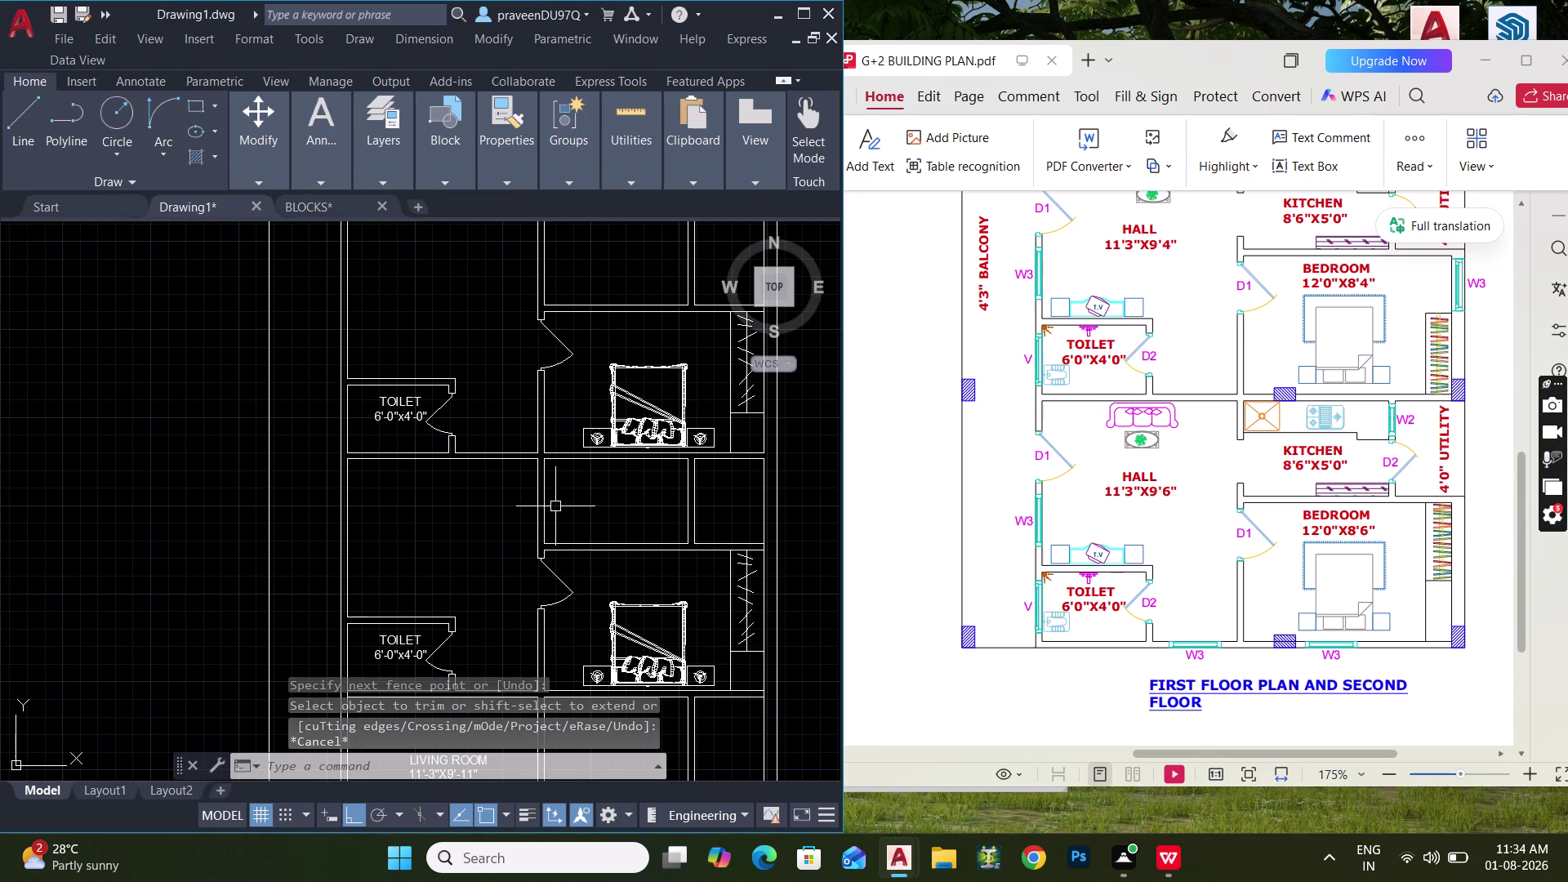
middle_drag(524, 515, 466, 374)
middle_drag(408, 535, 407, 405)
drag(415, 509, 400, 494)
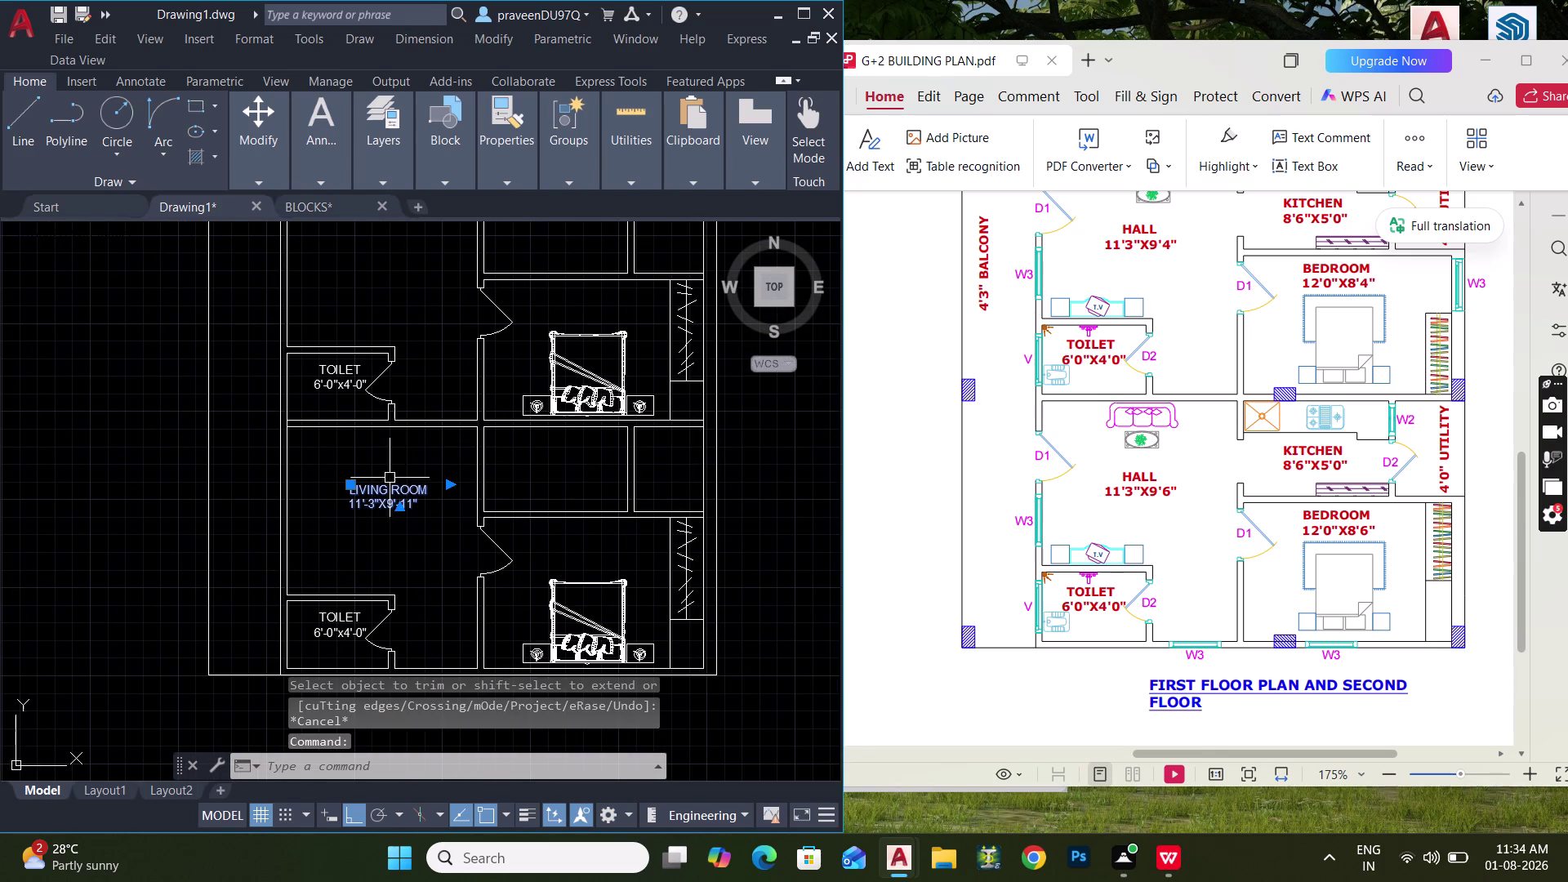
Copy the LIVING ROOM 11'-3"X9'-11" label into the first upper floor's living room.
text(CO)
key(space)
click(390, 491)
middle_drag(411, 376, 375, 578)
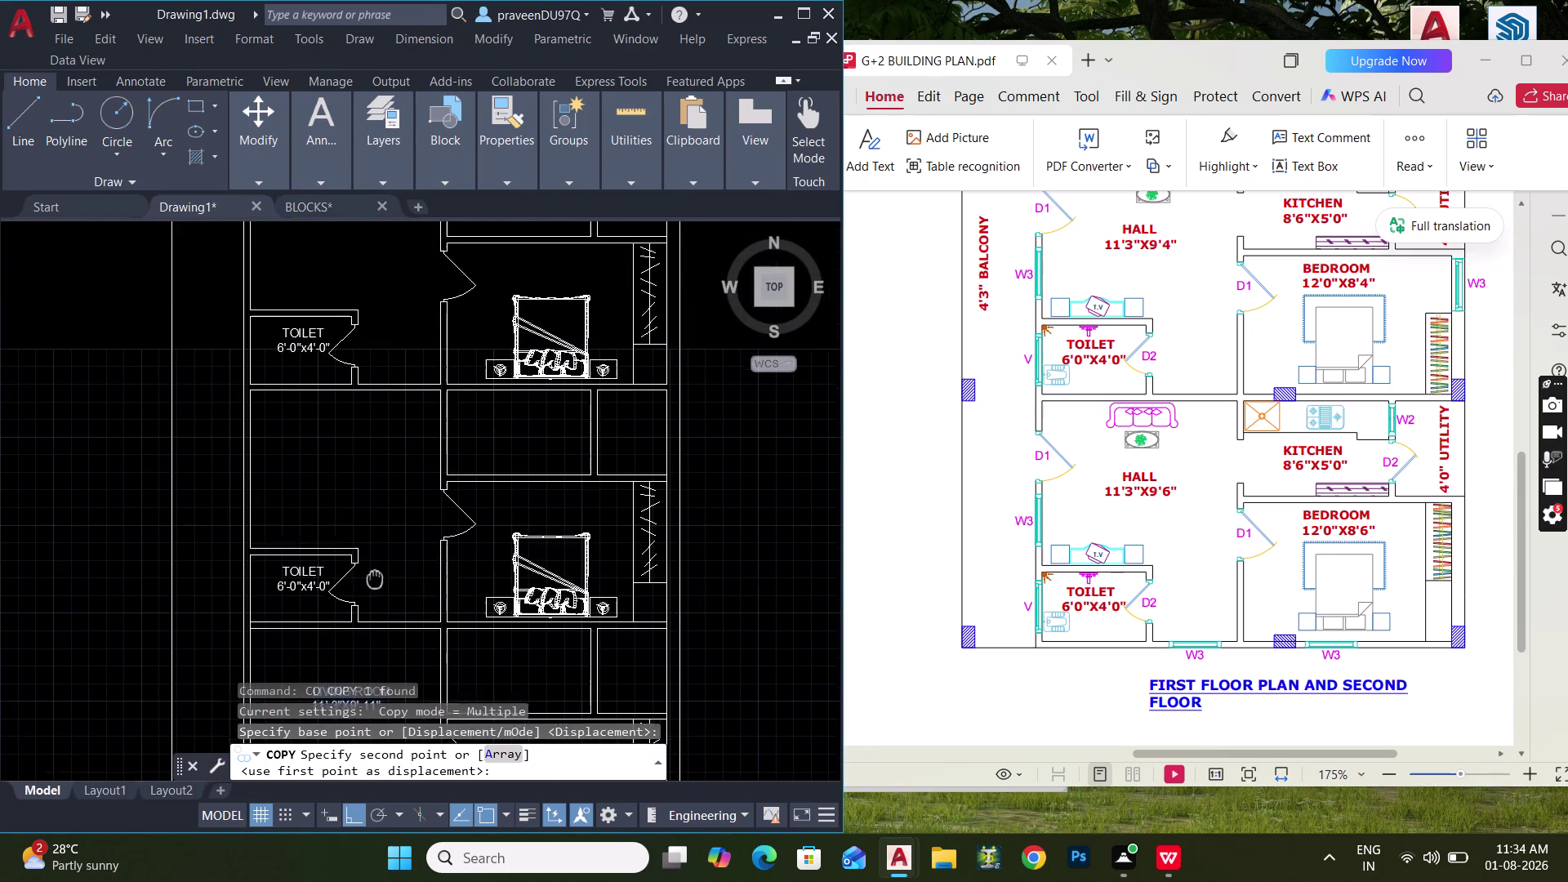
middle_drag(375, 578, 375, 580)
click(348, 438)
Place another label copy in the next floor's living room and review the floors.
middle_drag(358, 434, 329, 701)
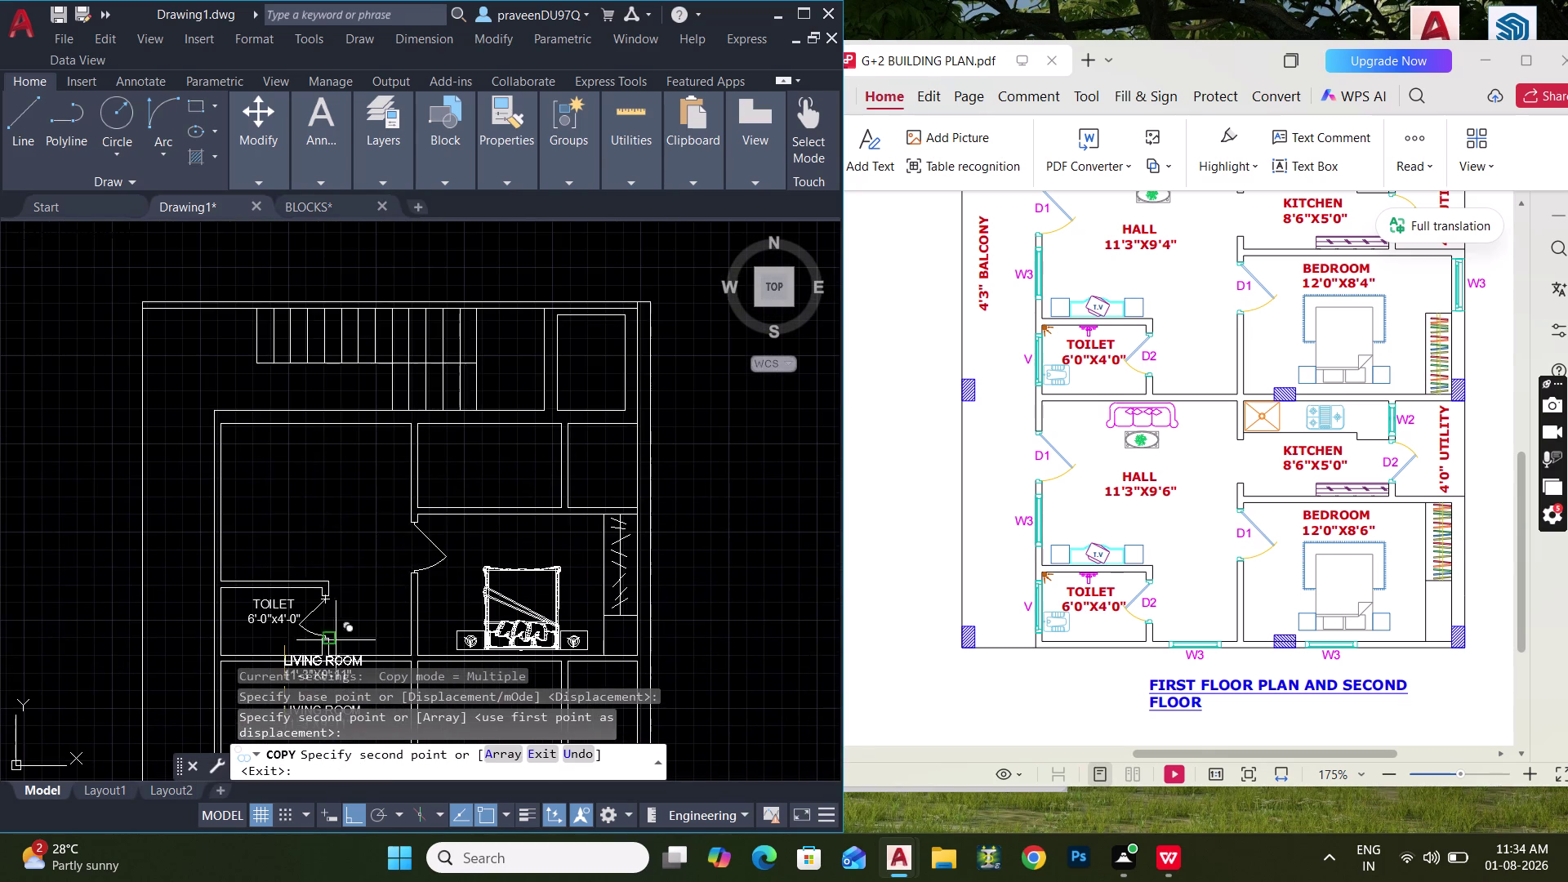
click(320, 464)
key(Escape)
scroll(down, 3)
middle_drag(429, 552, 412, 410)
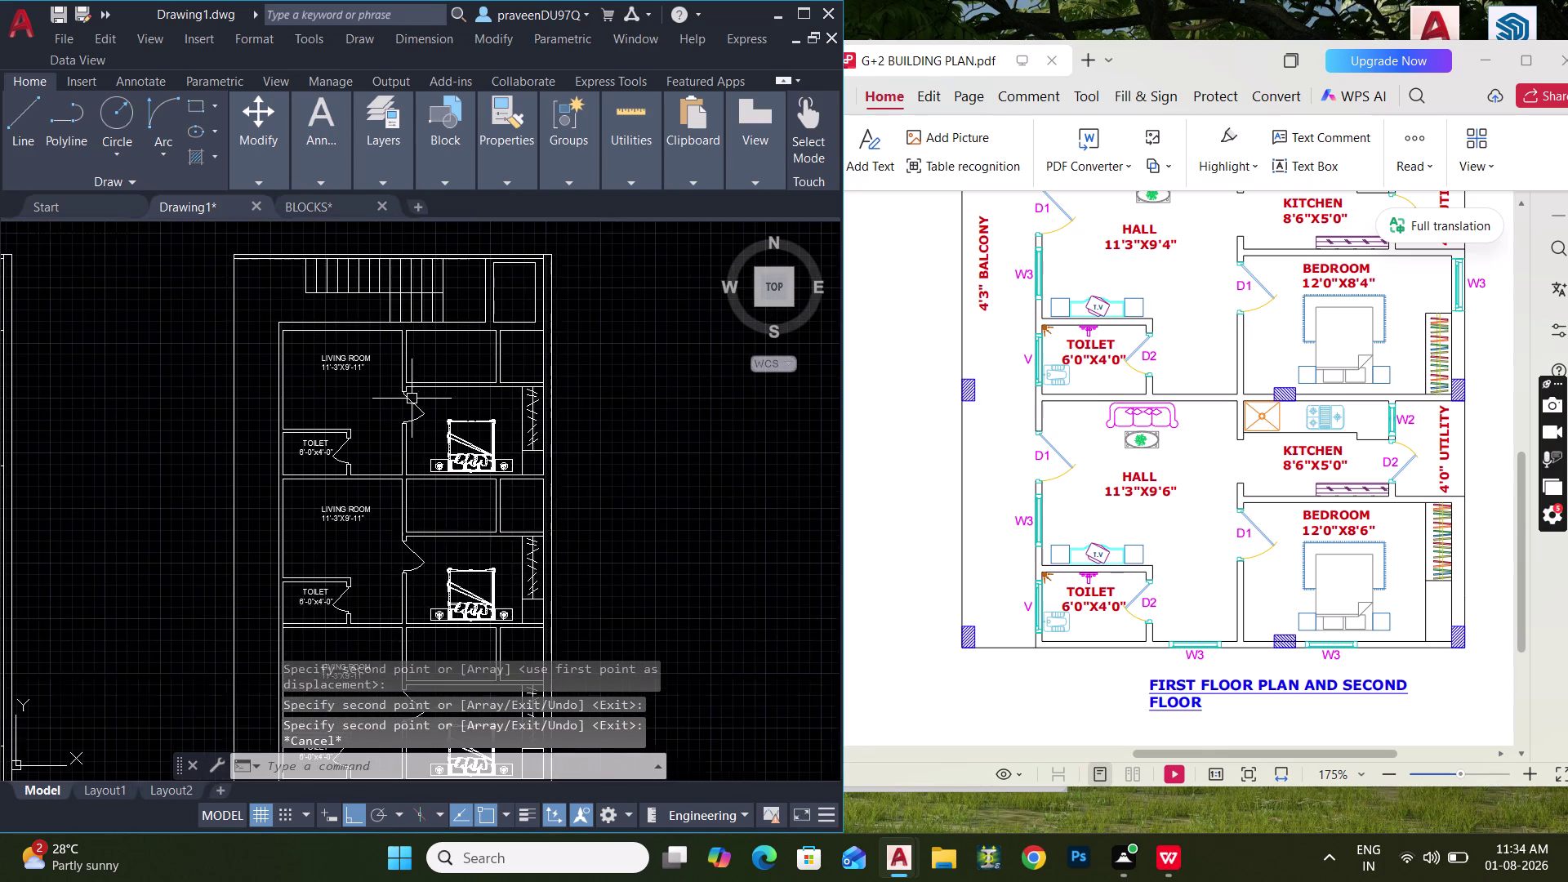
middle_drag(456, 542, 436, 431)
scroll(up, 3)
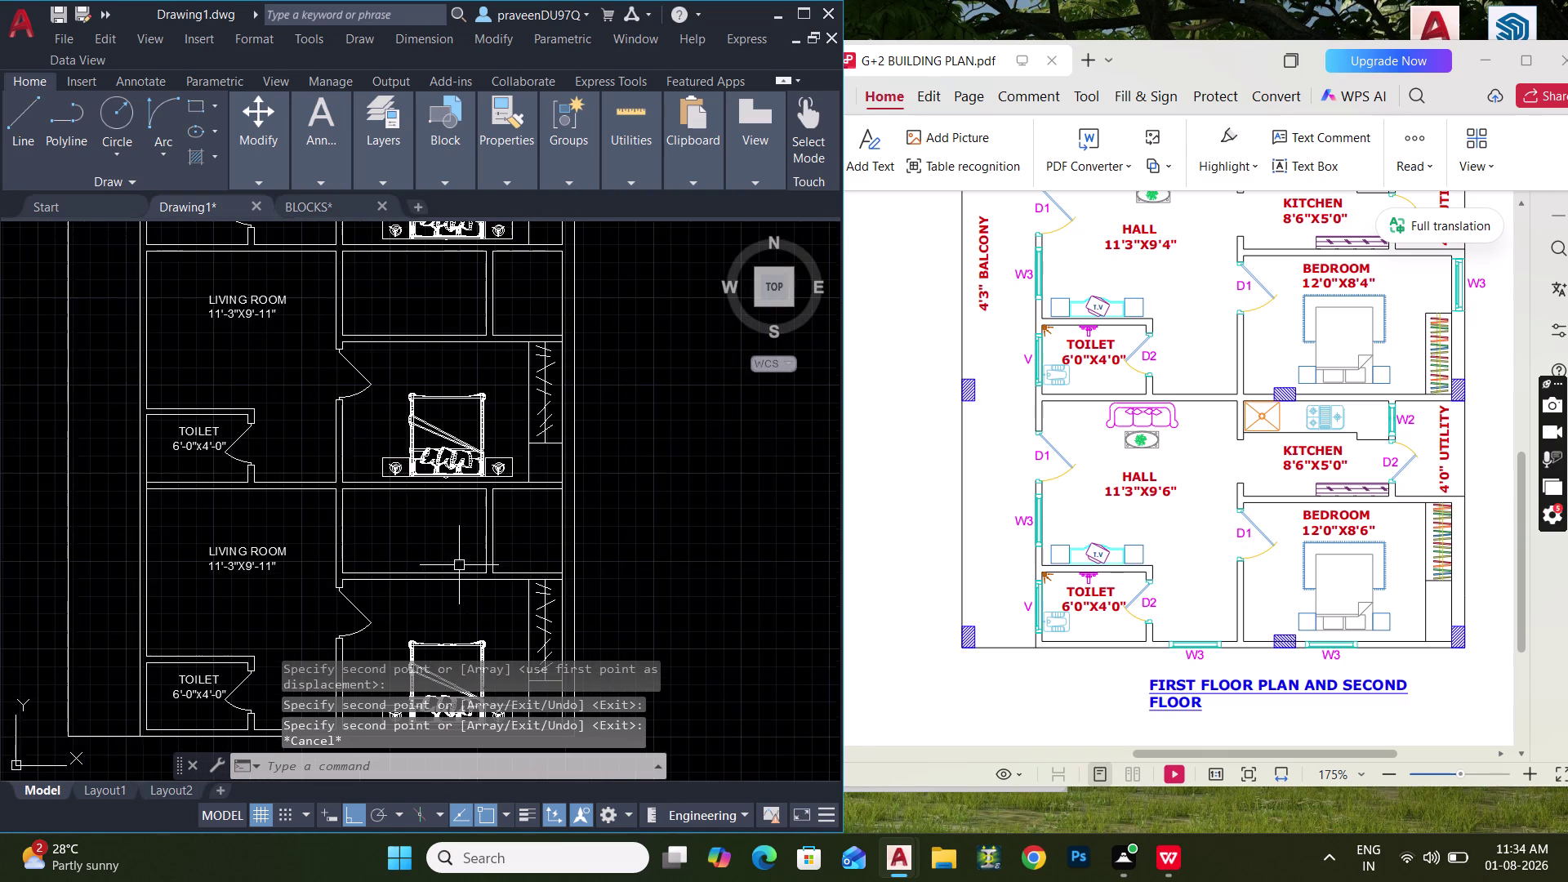
middle_drag(457, 566, 437, 420)
scroll(up, 3)
Add the 13' linear width dimension above the bedroom with DLI.
text(DLI)
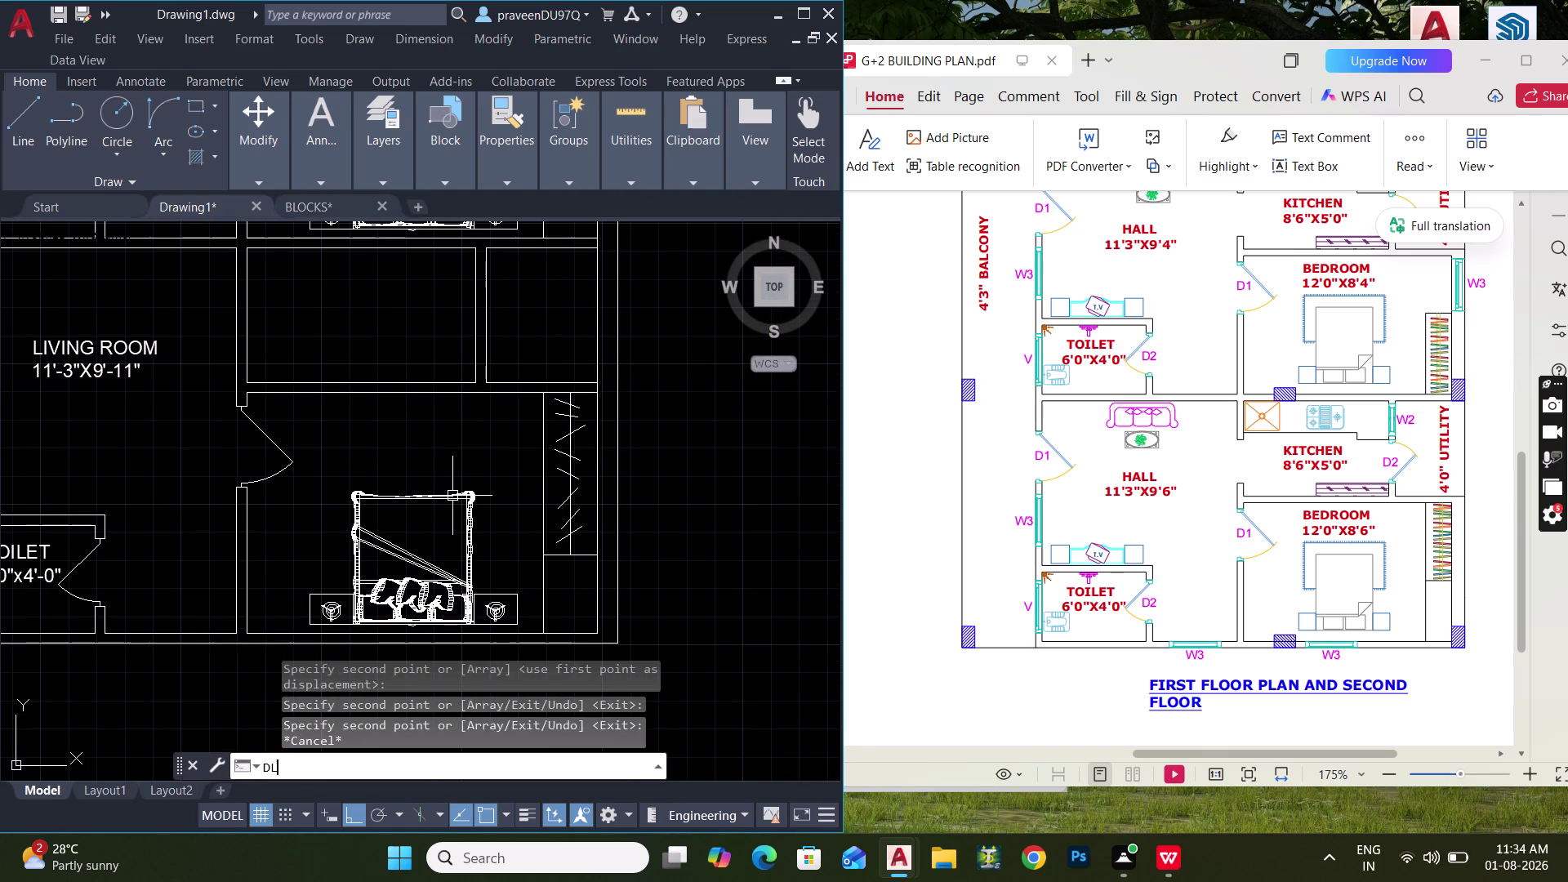
key(space)
click(251, 527)
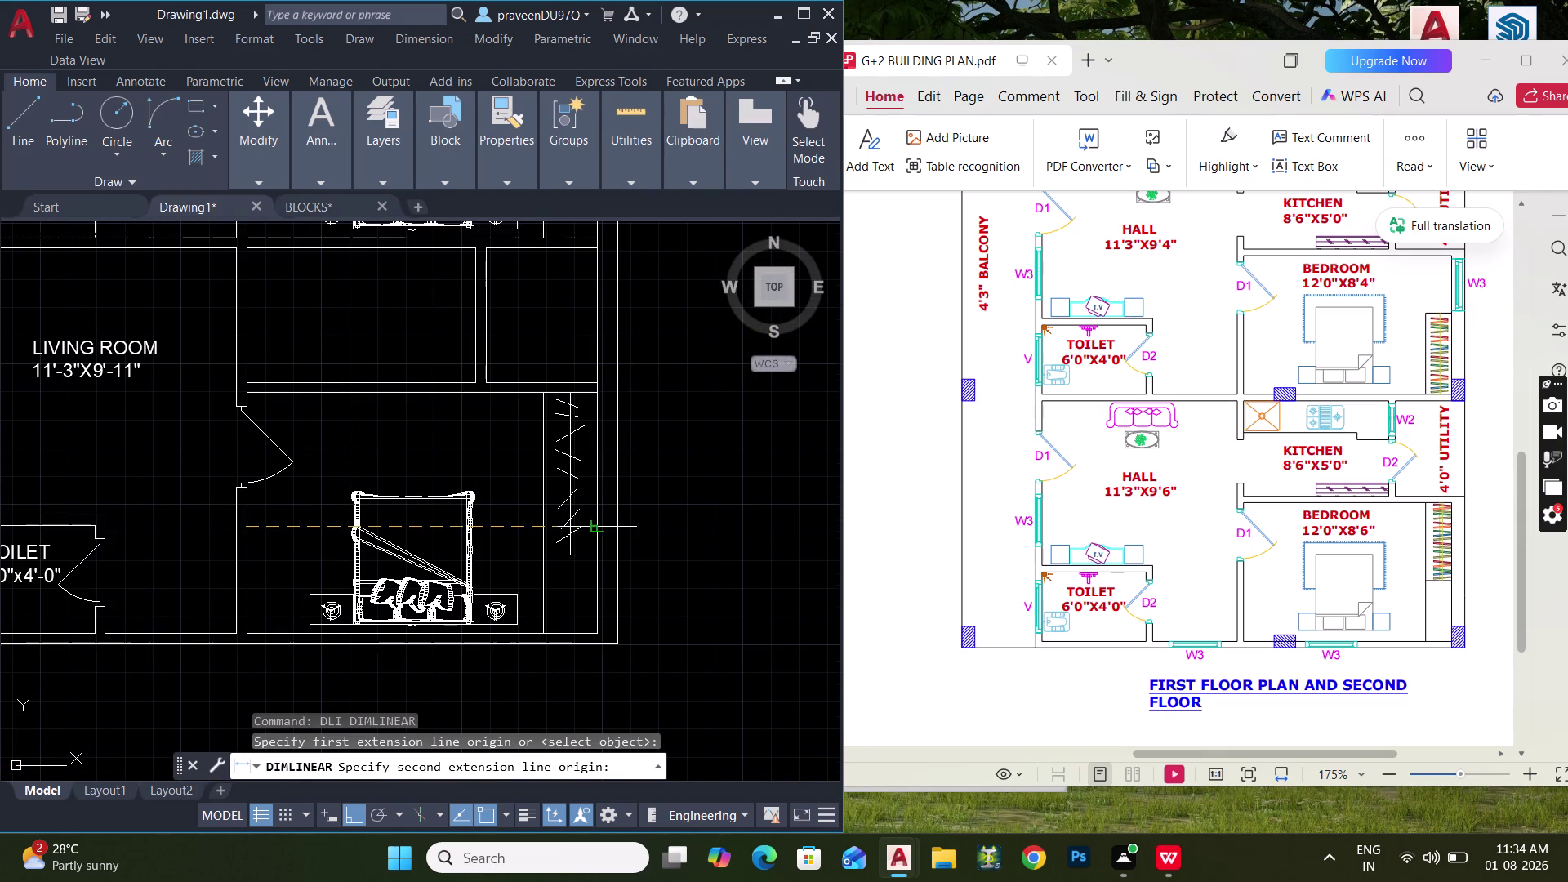
click(601, 524)
click(520, 474)
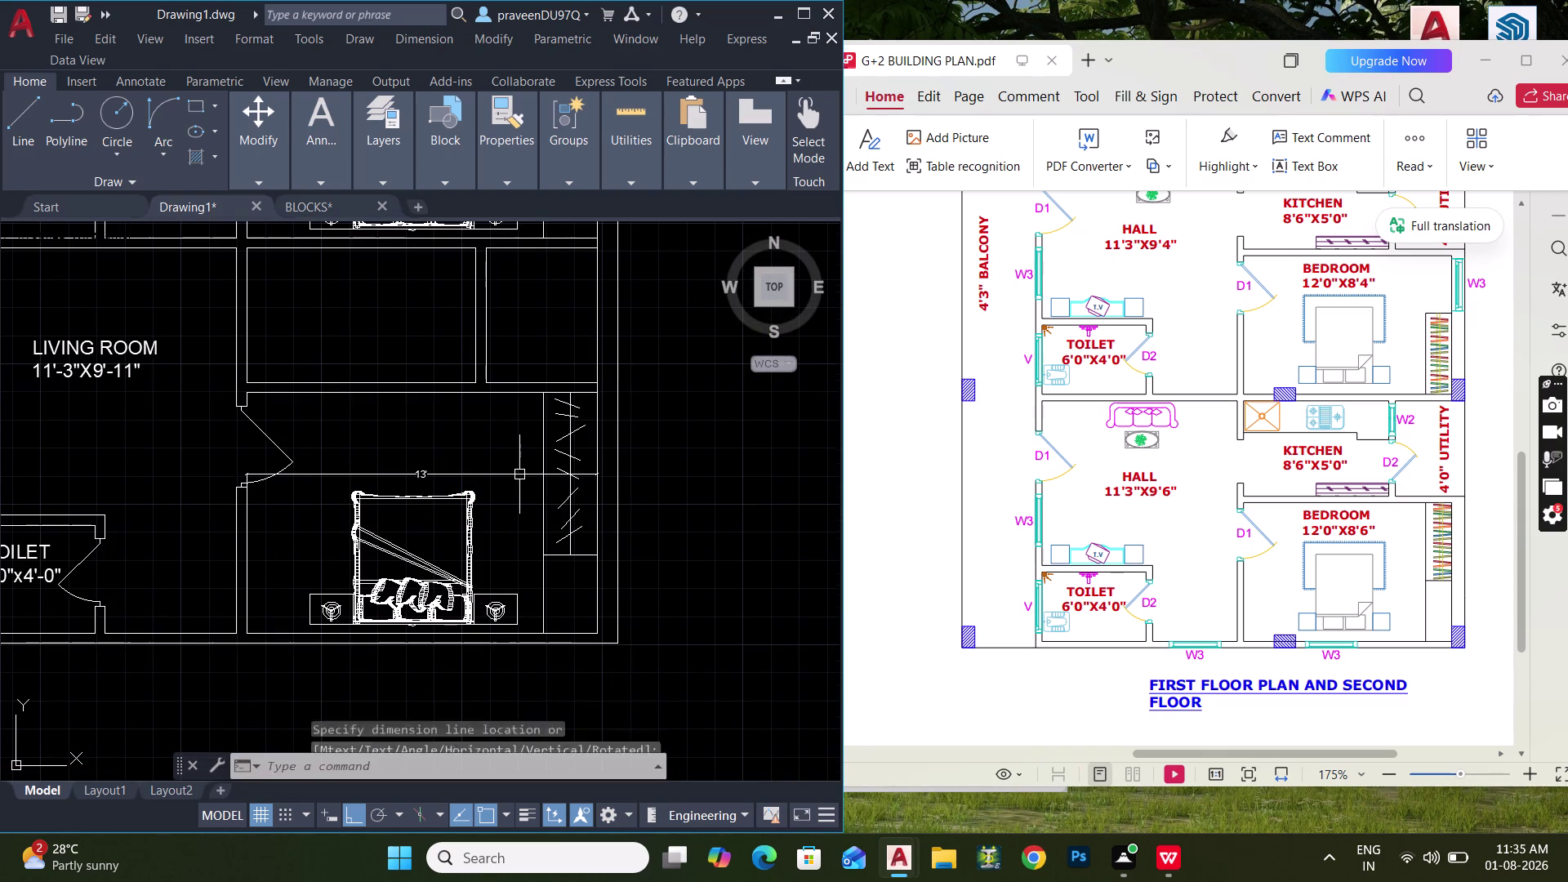
Dimension the bedroom height beside the room, after cancelling a misplaced attempt.
key(space)
click(523, 397)
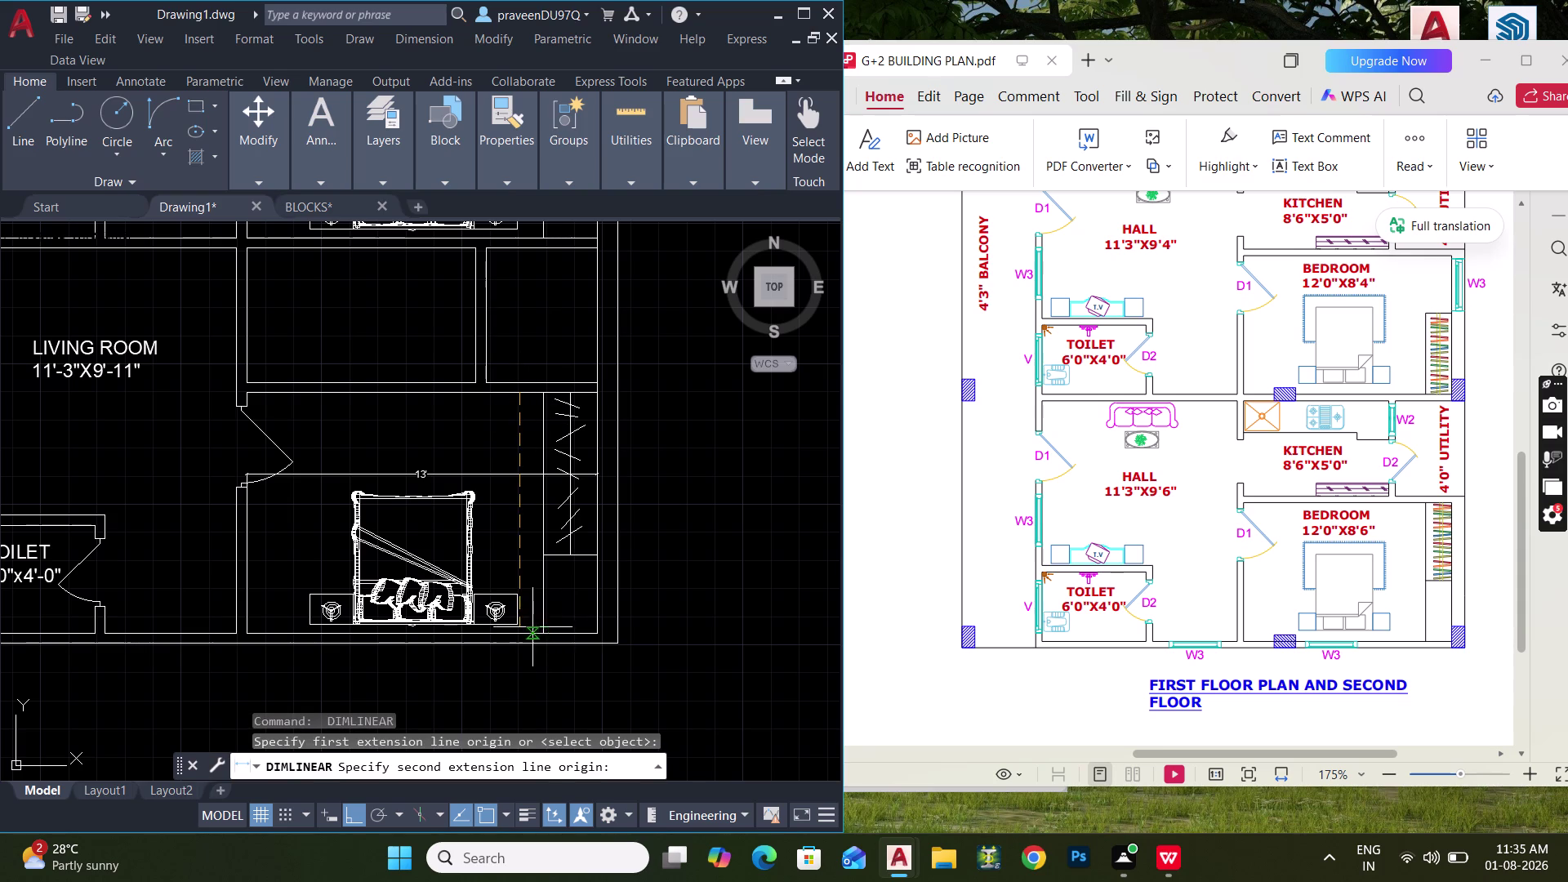
click(526, 629)
key(Escape)
key(grave)
key(Escape)
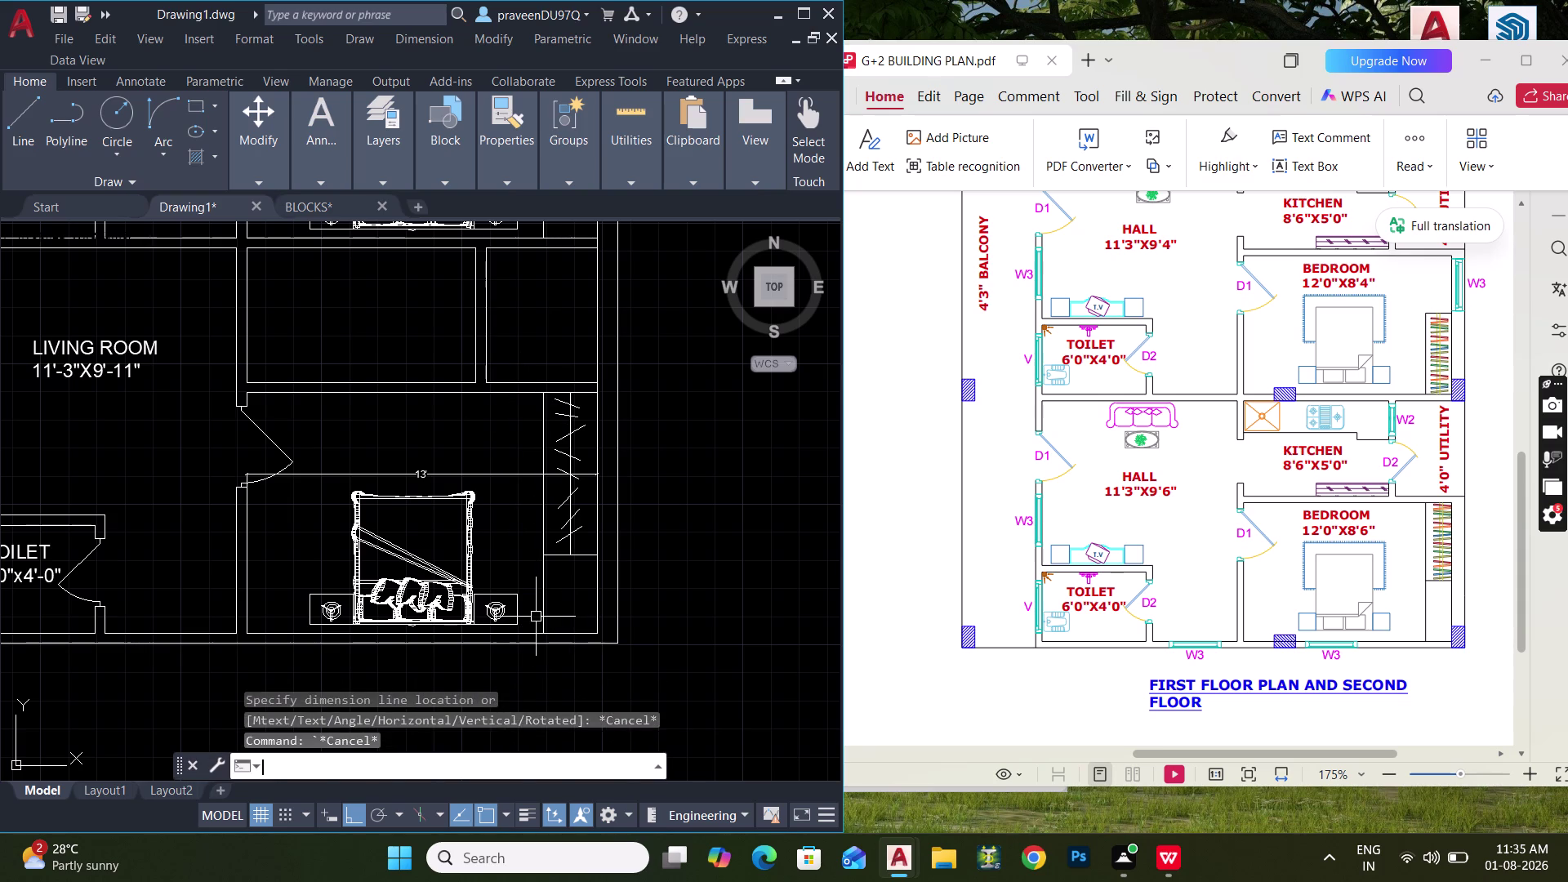
key(space)
click(324, 390)
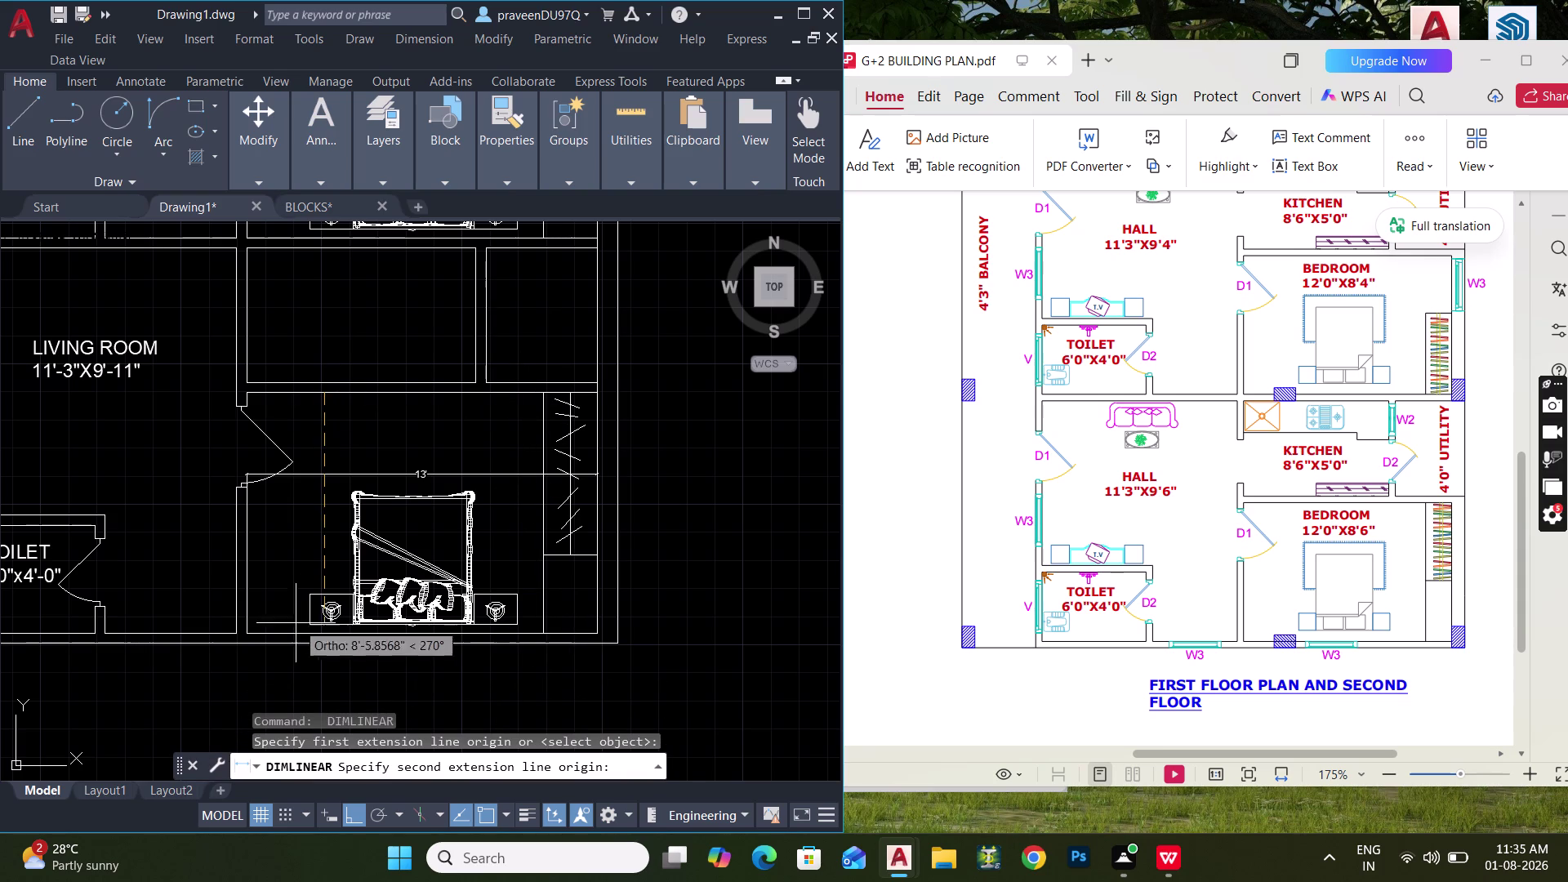
click(300, 639)
click(296, 580)
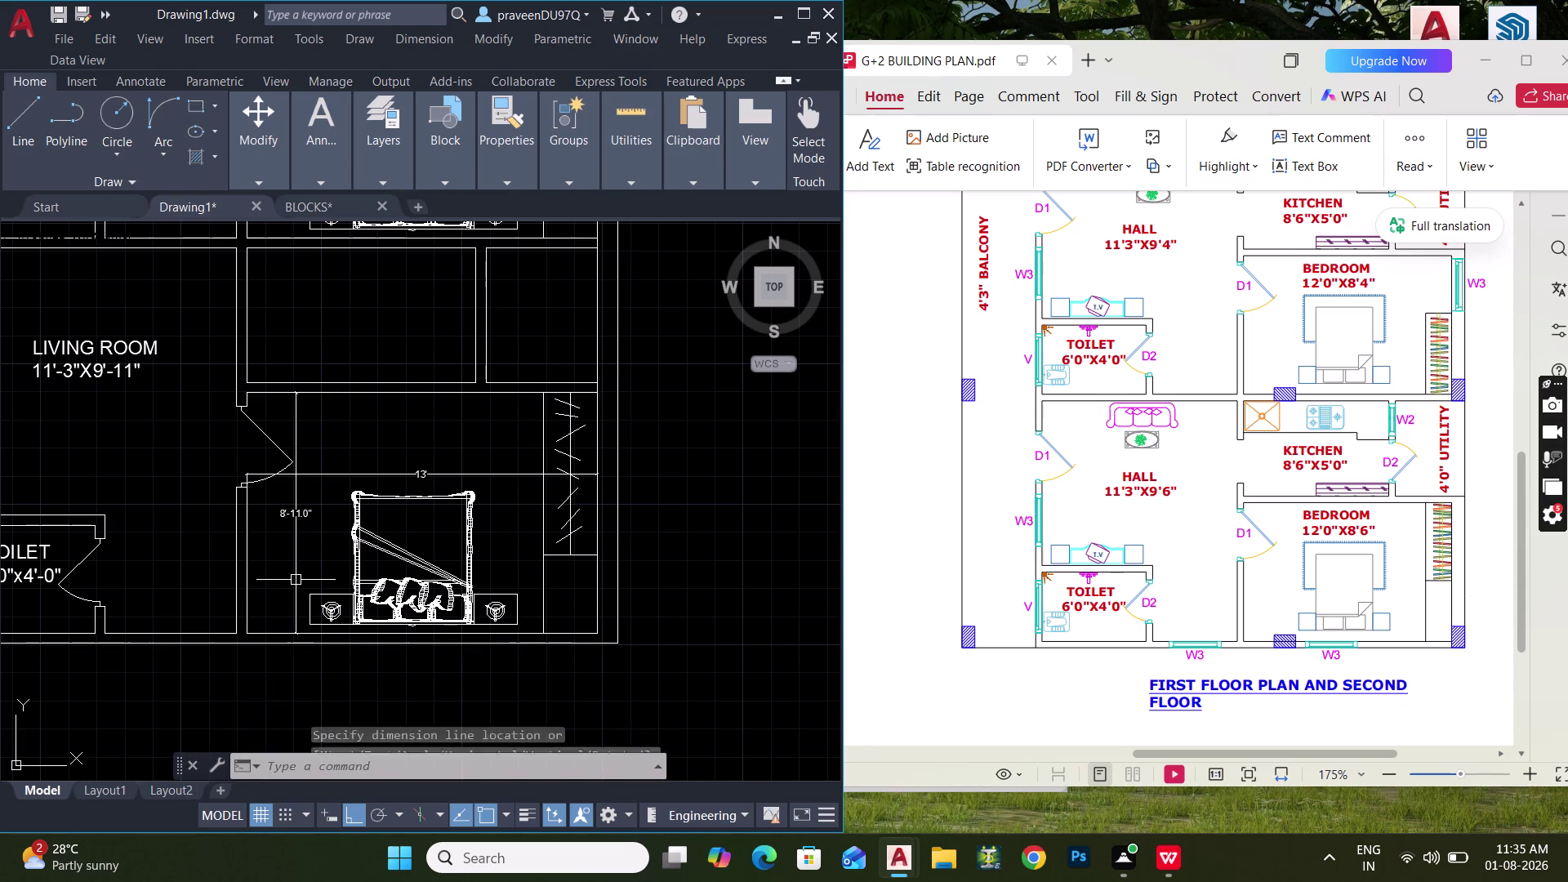
Add the 8'-4" height dimension to the same bedroom on another floor.
scroll(up, 3)
middle_drag(353, 524, 383, 706)
scroll(down, 3)
key(space)
middle_drag(403, 613, 401, 786)
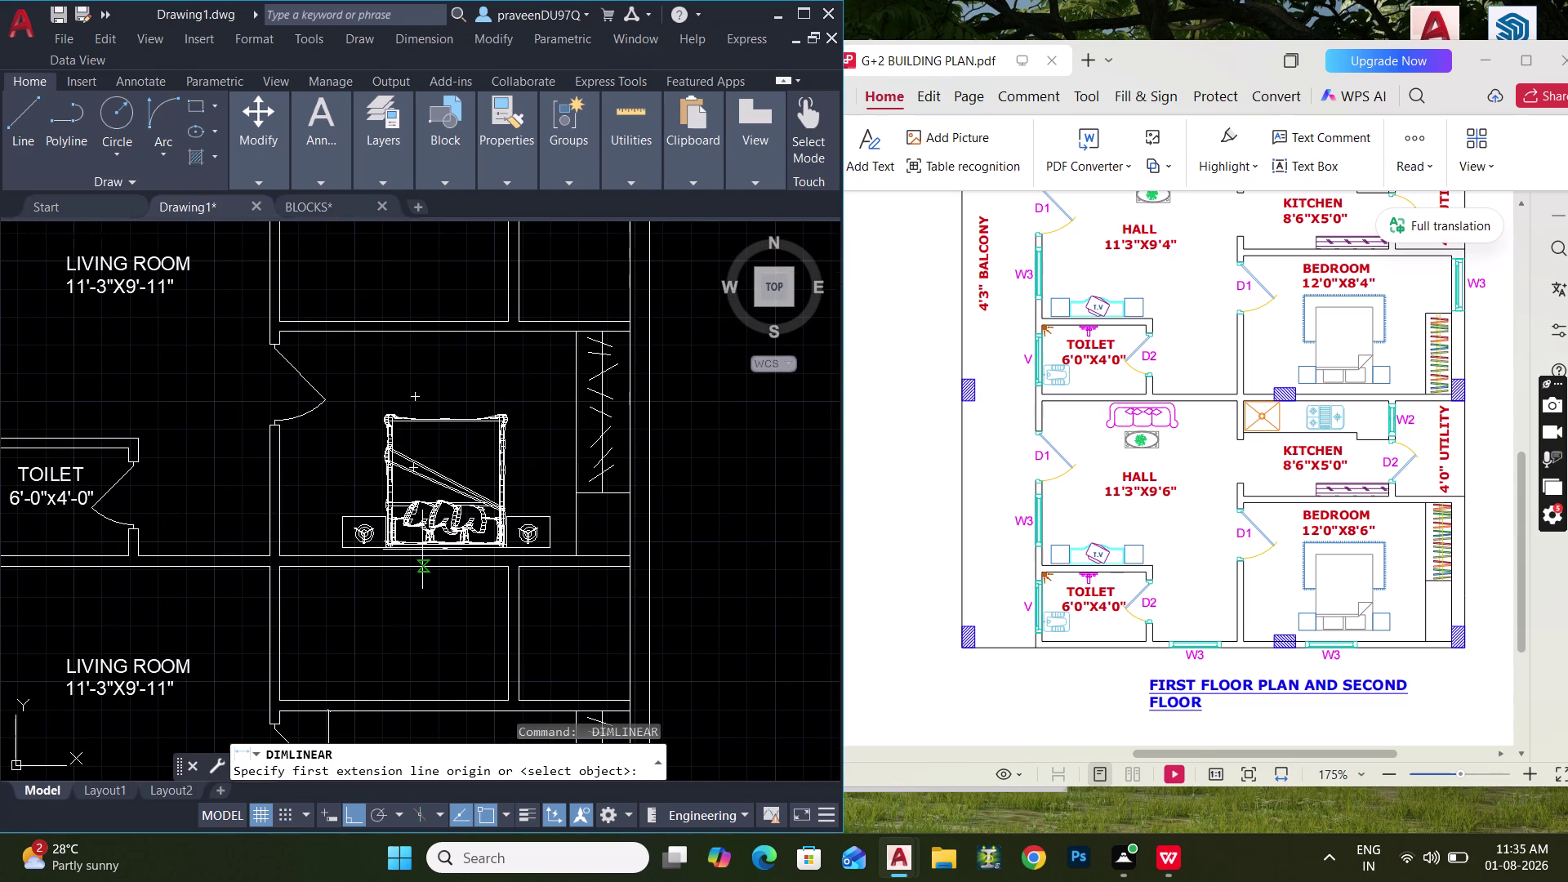
click(339, 333)
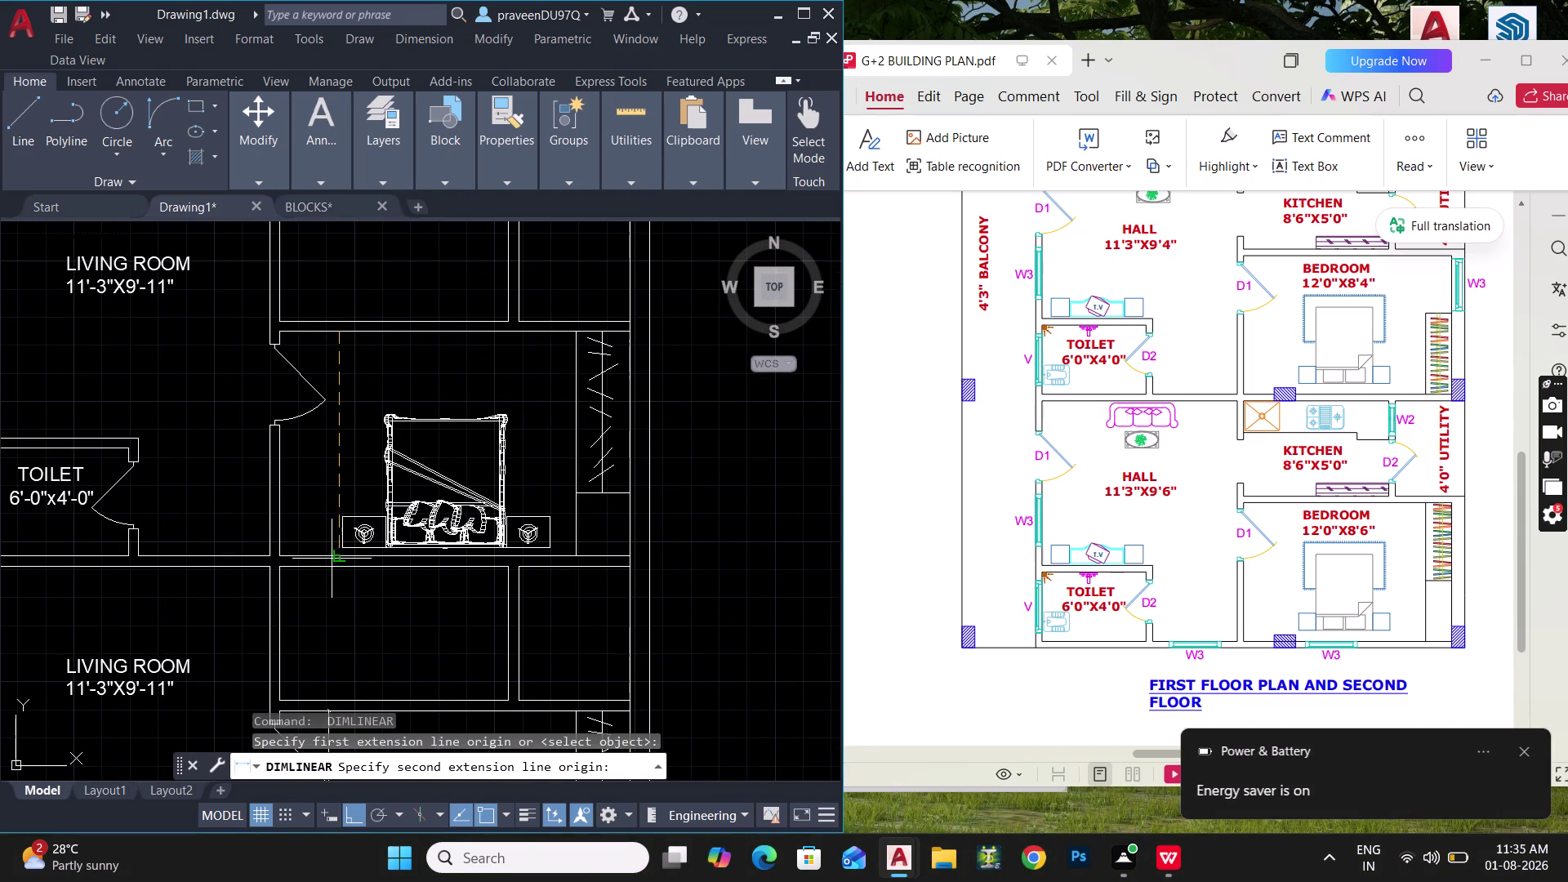
click(333, 558)
click(328, 530)
Add the 13' width dimension above that upper-floor bedroom.
middle_drag(366, 457, 419, 346)
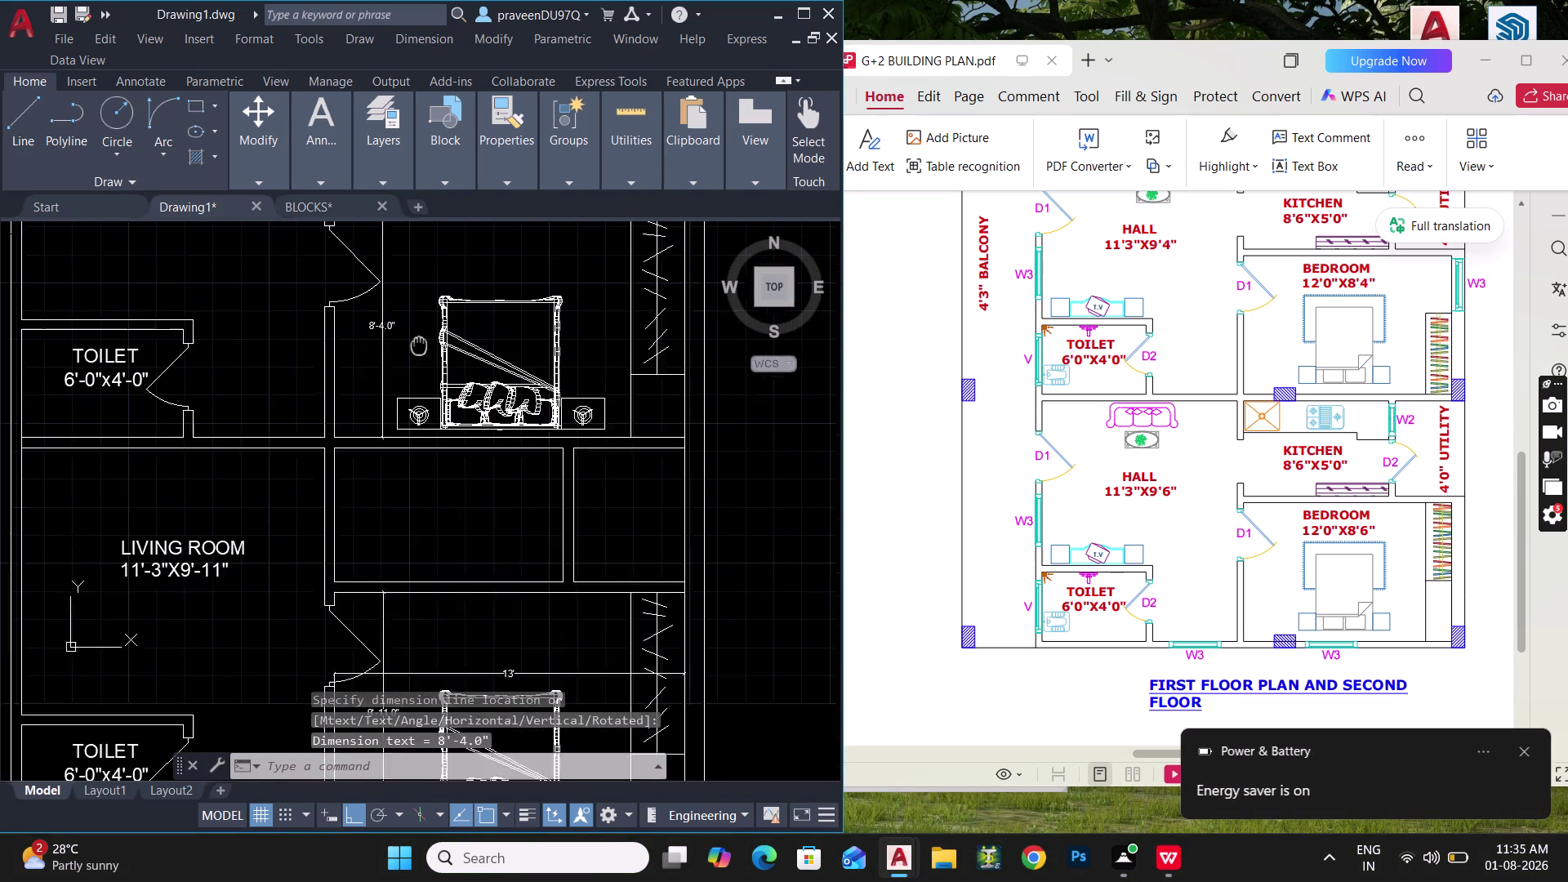
middle_drag(419, 345, 402, 411)
key(space)
click(312, 435)
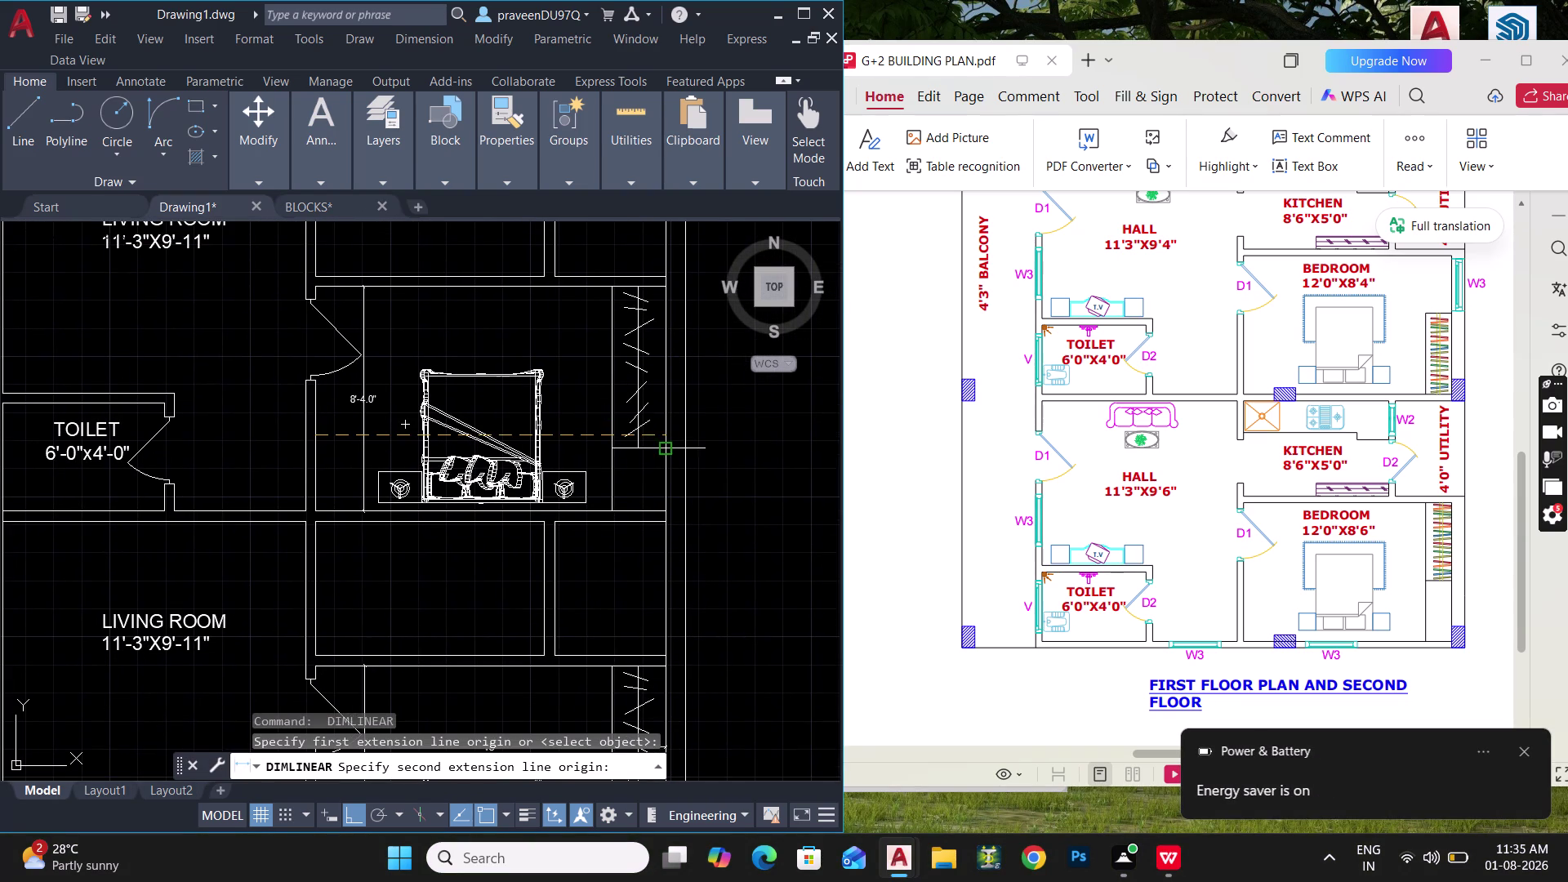
click(668, 435)
click(581, 353)
key(Escape)
key(Escape)
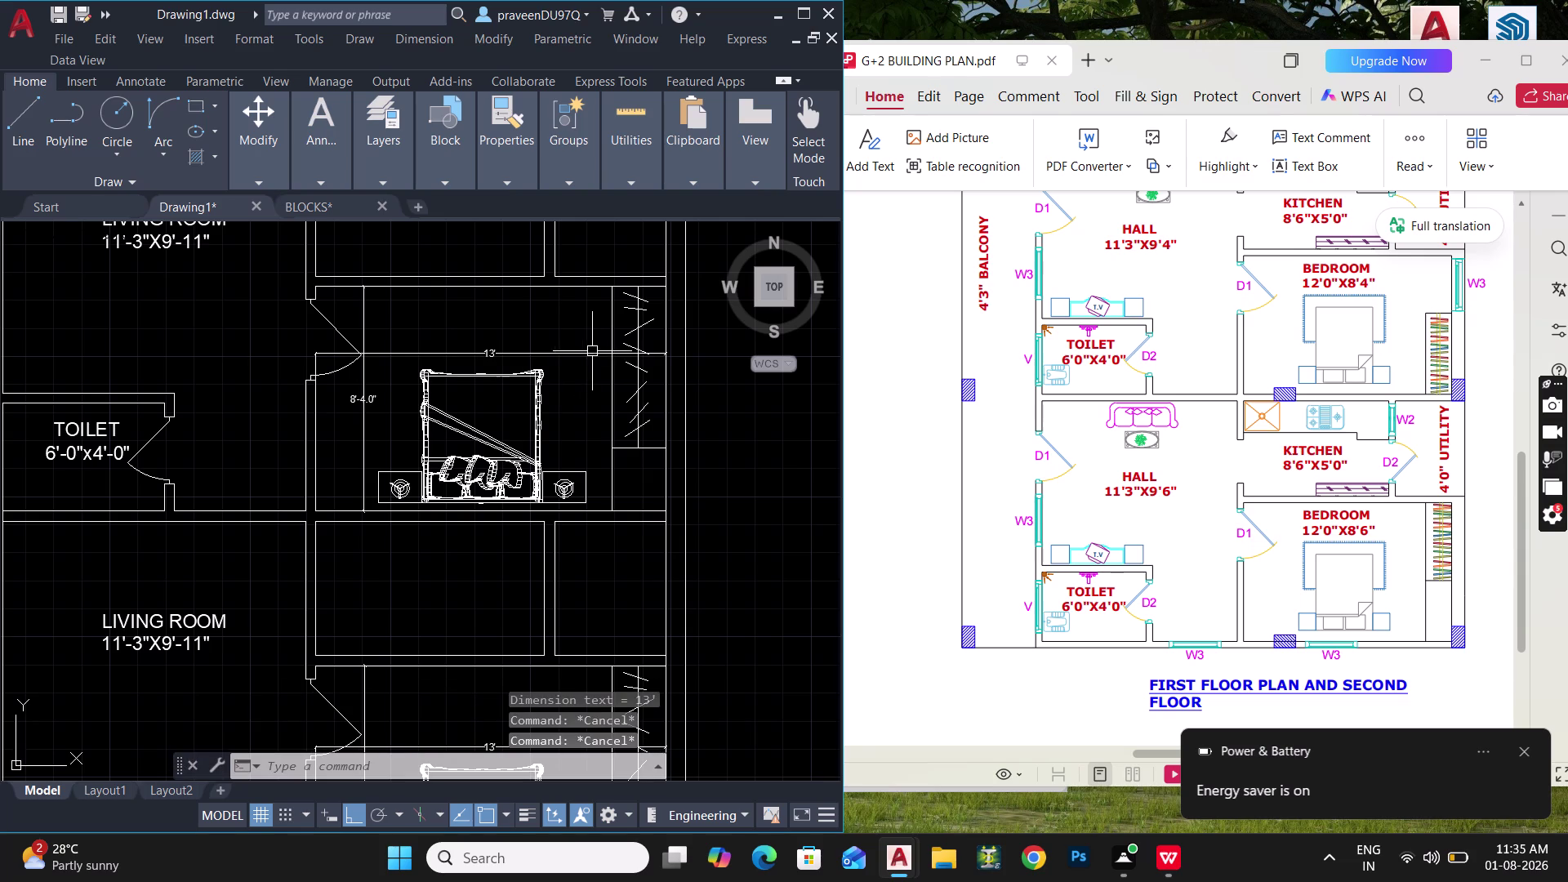